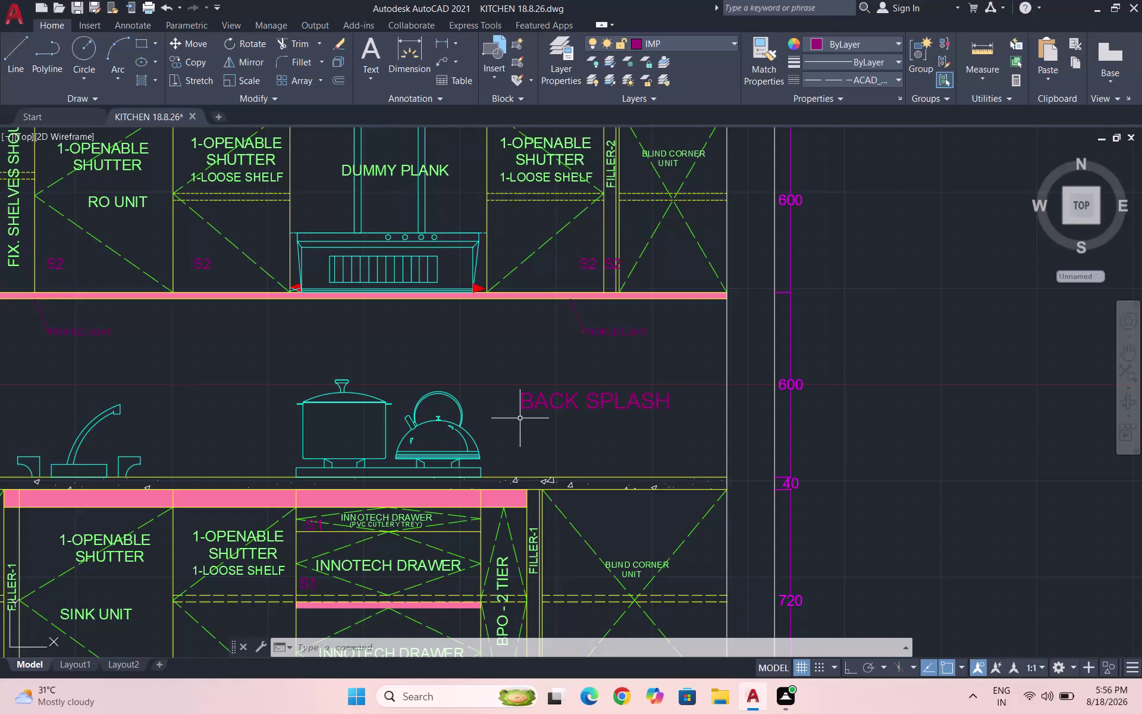
Place a multileader from the countertop edge below the back splash to its landing point.
scroll(up, 3)
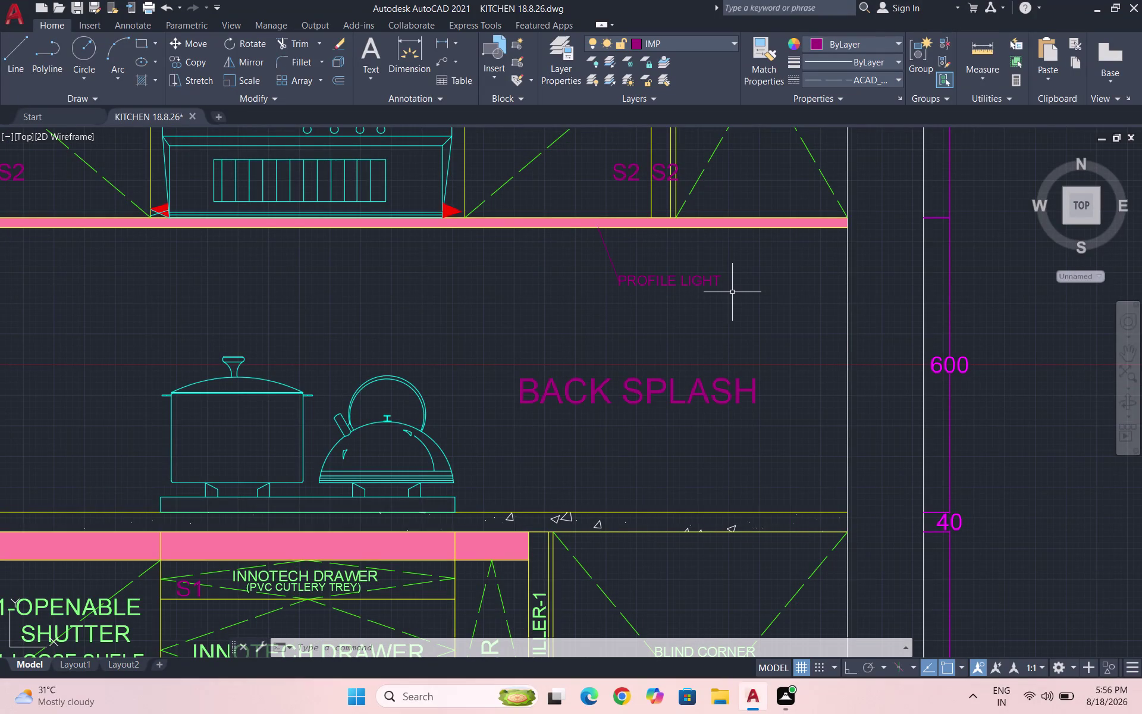
text(ML)
key(d)
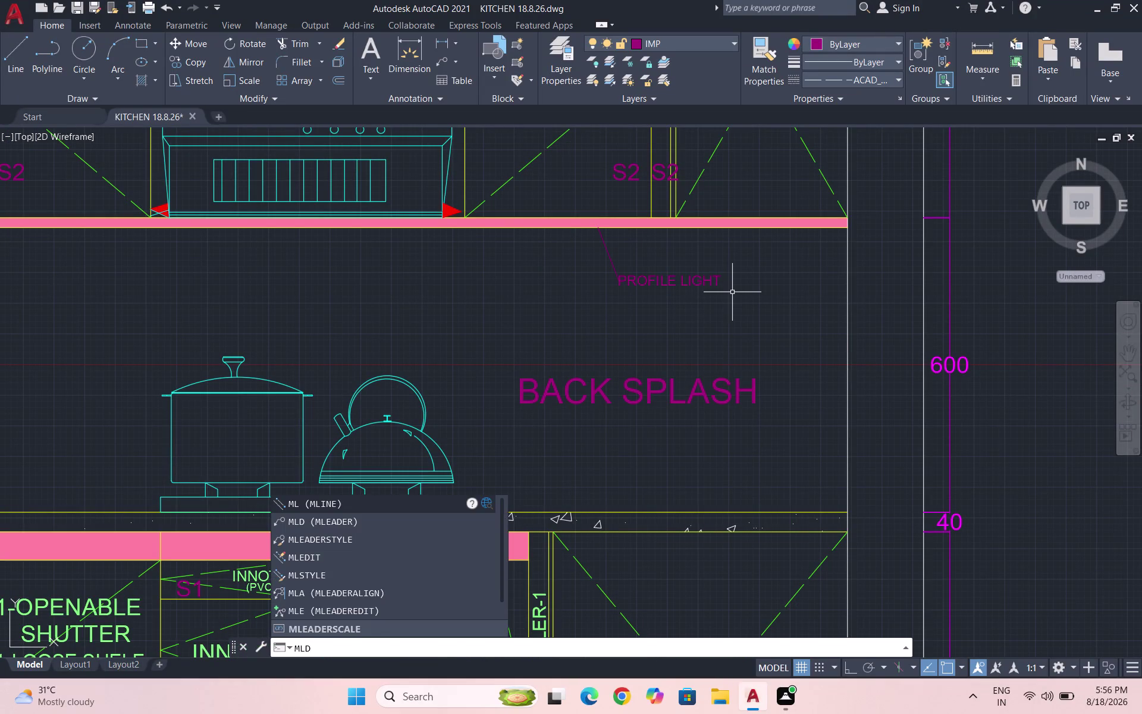
key(Return)
scroll(up, 3)
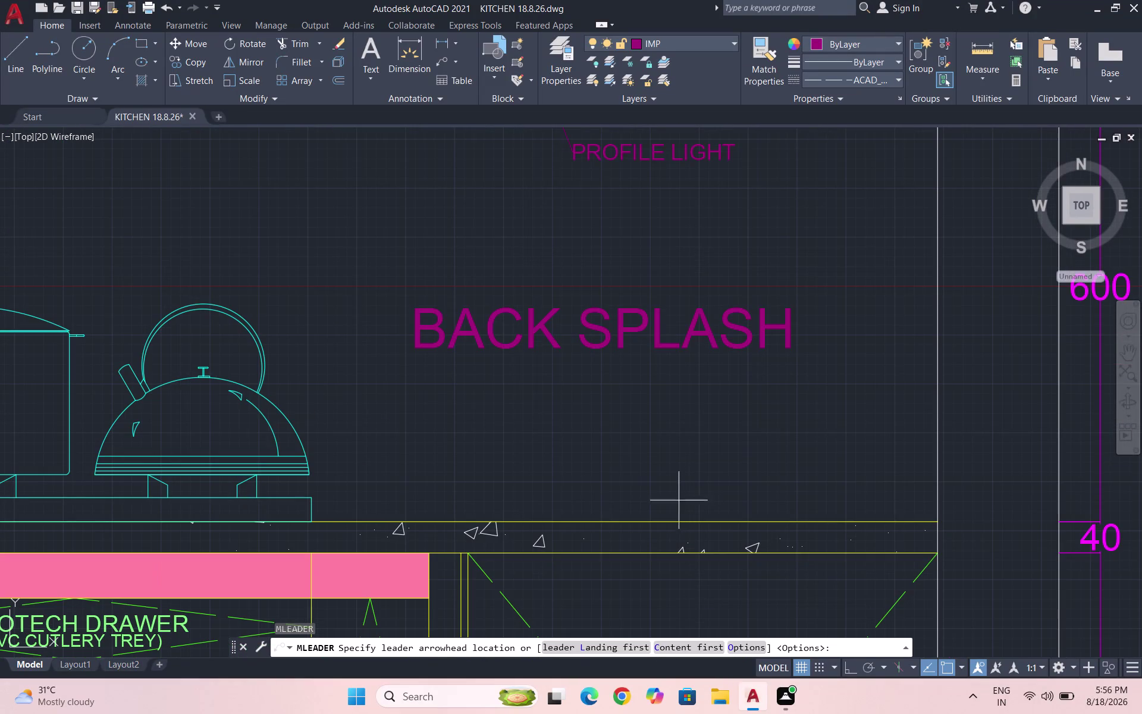
click(699, 522)
click(760, 426)
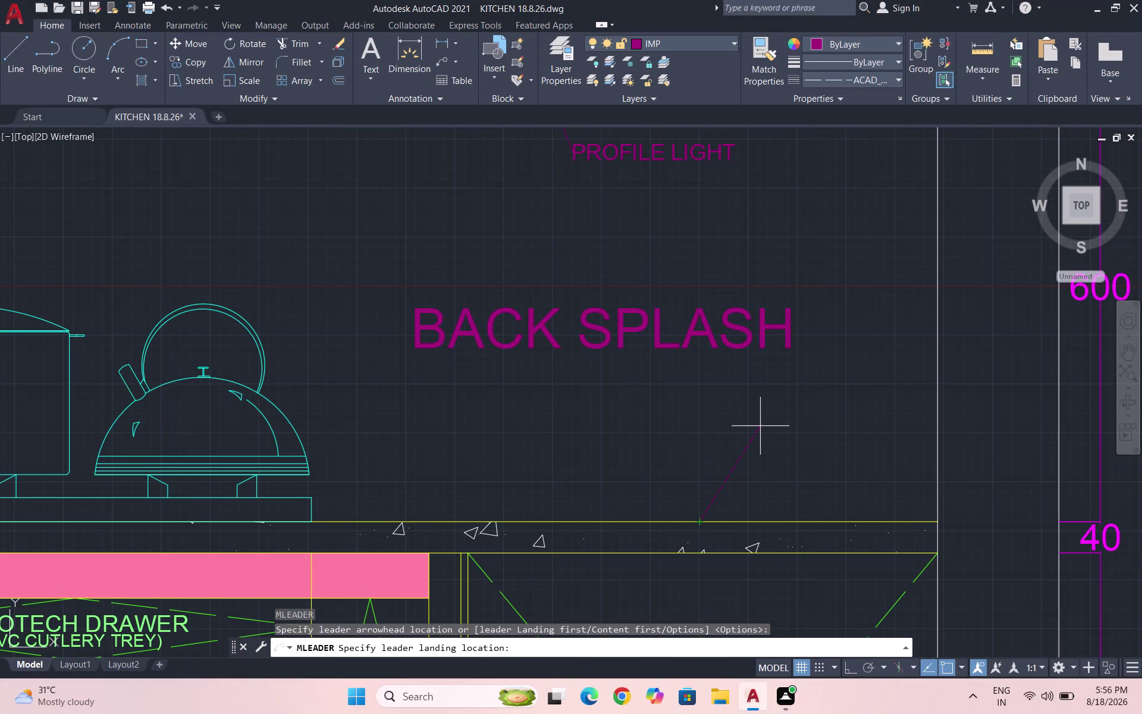
Label the leader CT, keep the text, and select the new leader.
text(CT)
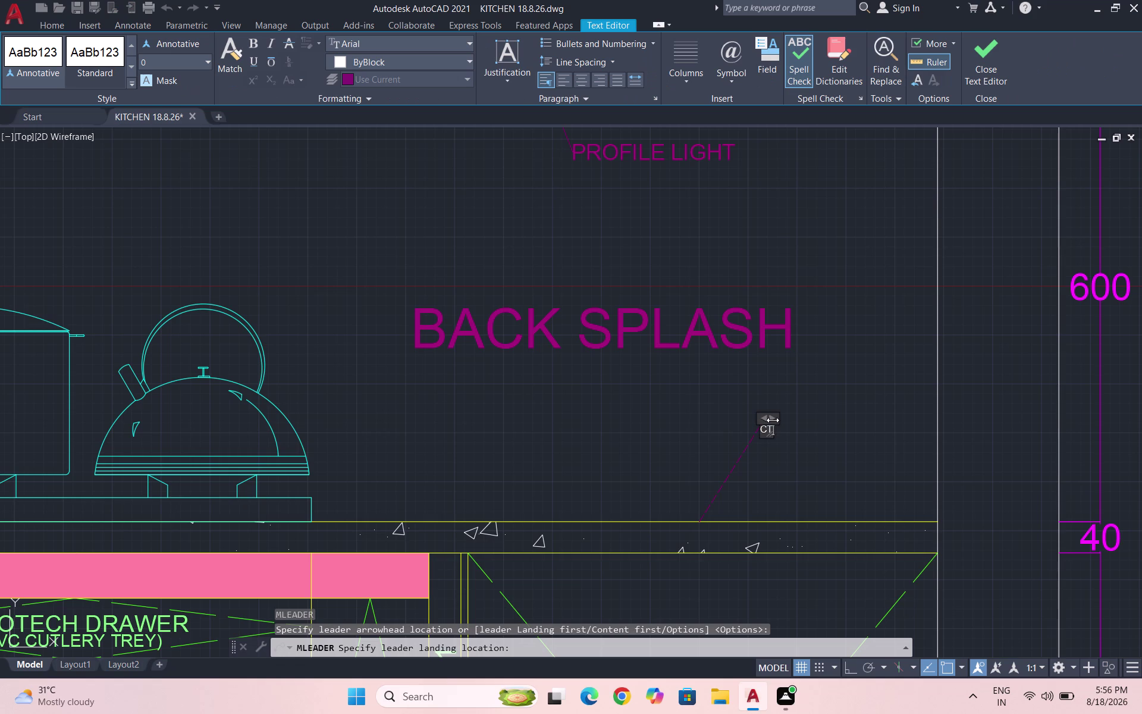
key(Return)
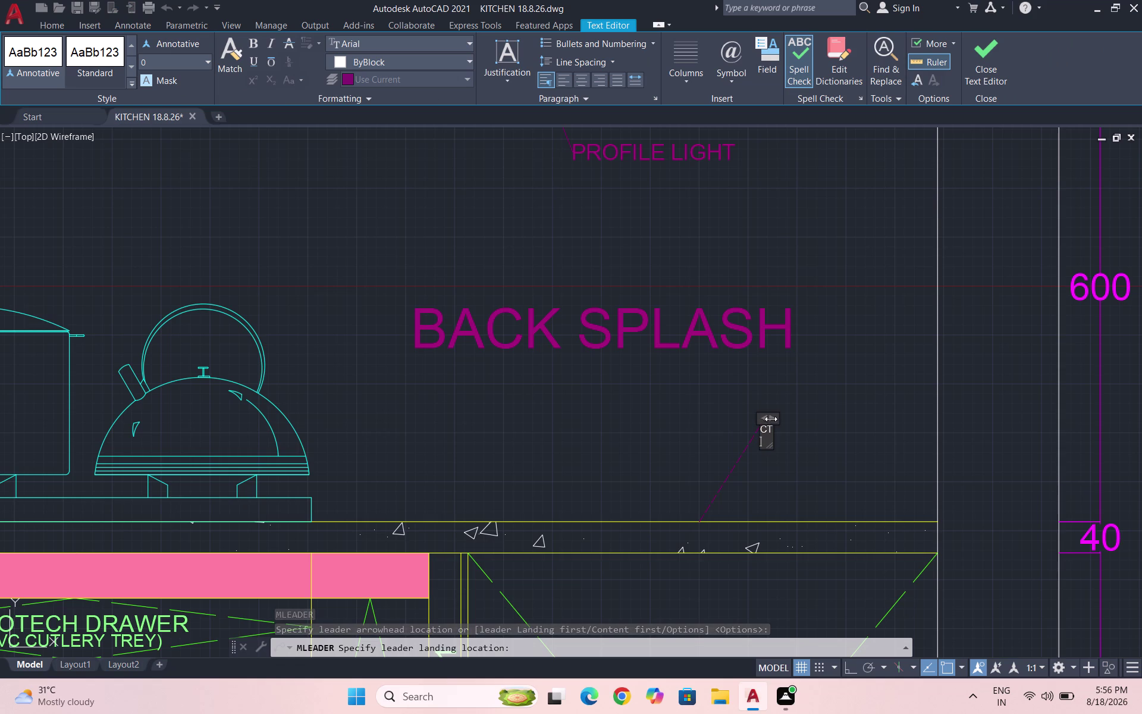
key(Escape)
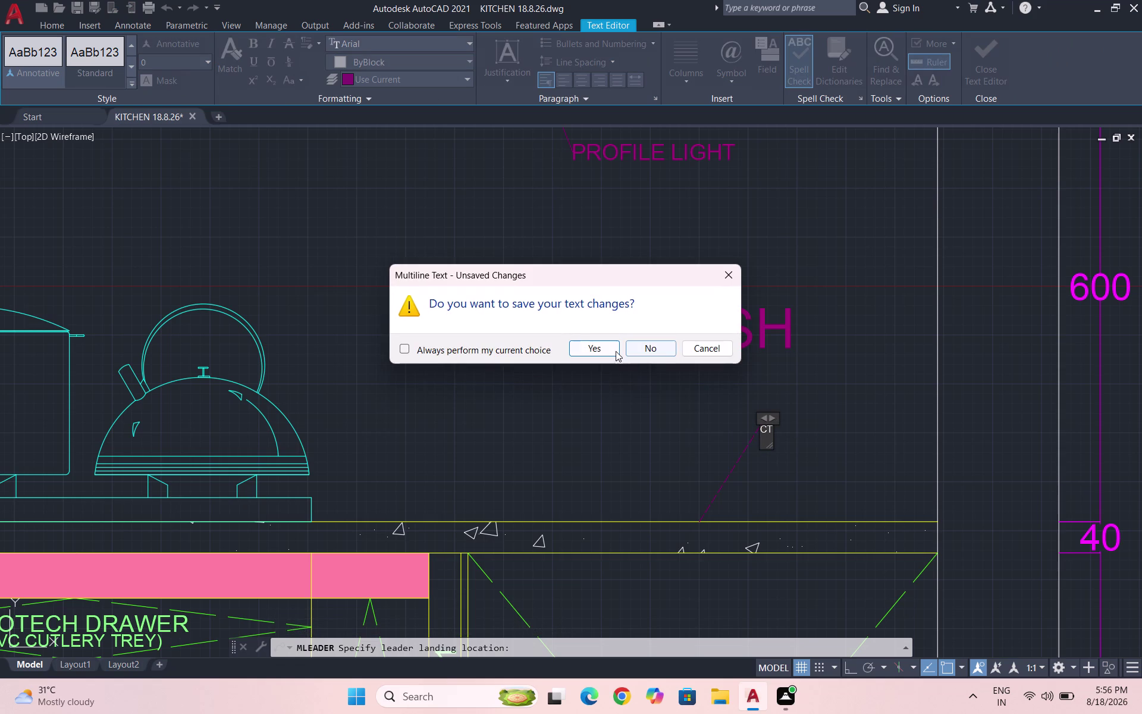
click(615, 351)
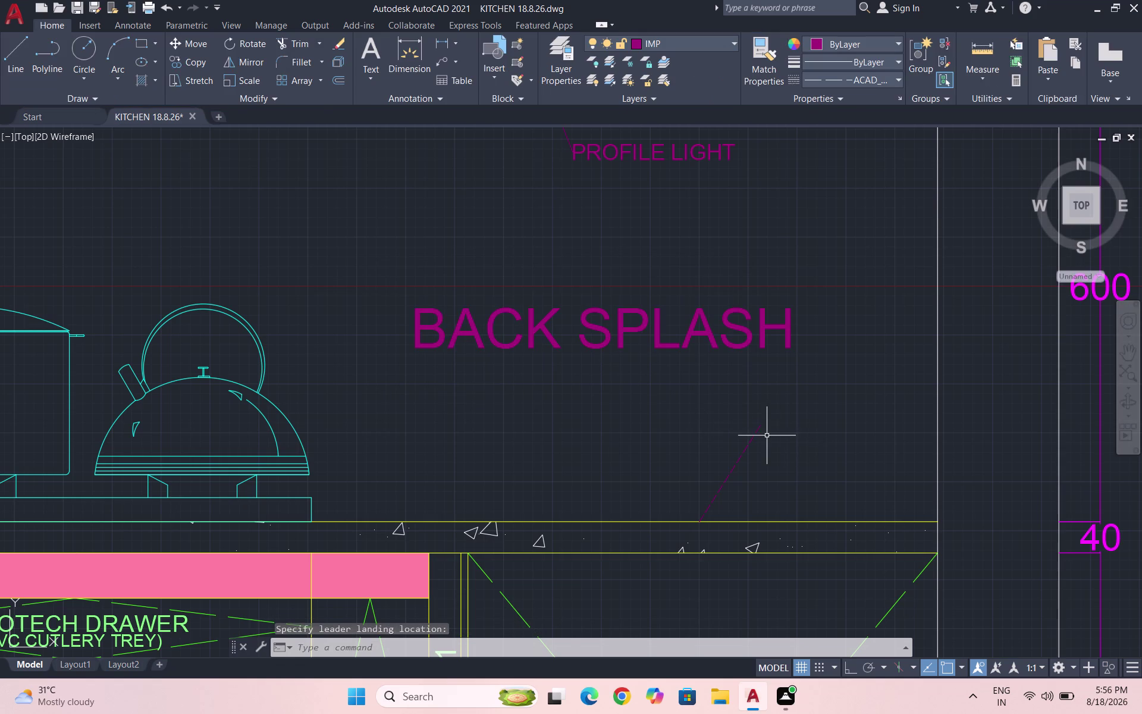
scroll(up, 3)
scroll(up, 3)
drag(767, 401, 755, 389)
click(691, 339)
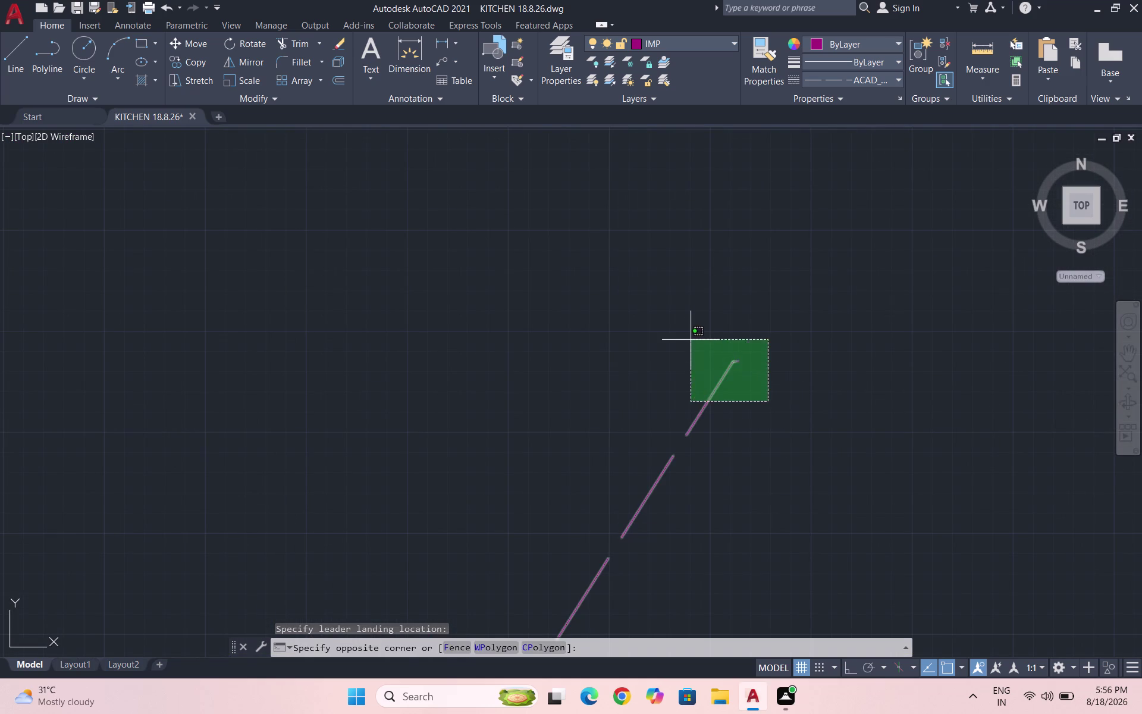
Set the CT leader's text height to 50 in Properties.
text(PR)
key(Return)
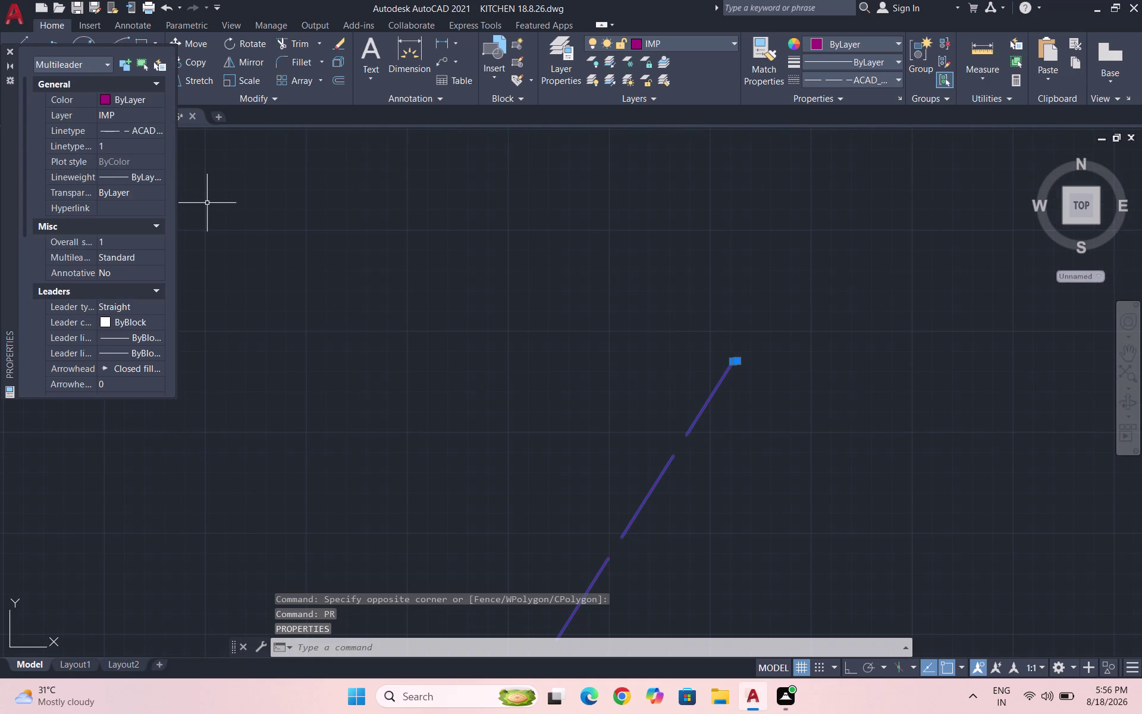
click(161, 128)
click(158, 131)
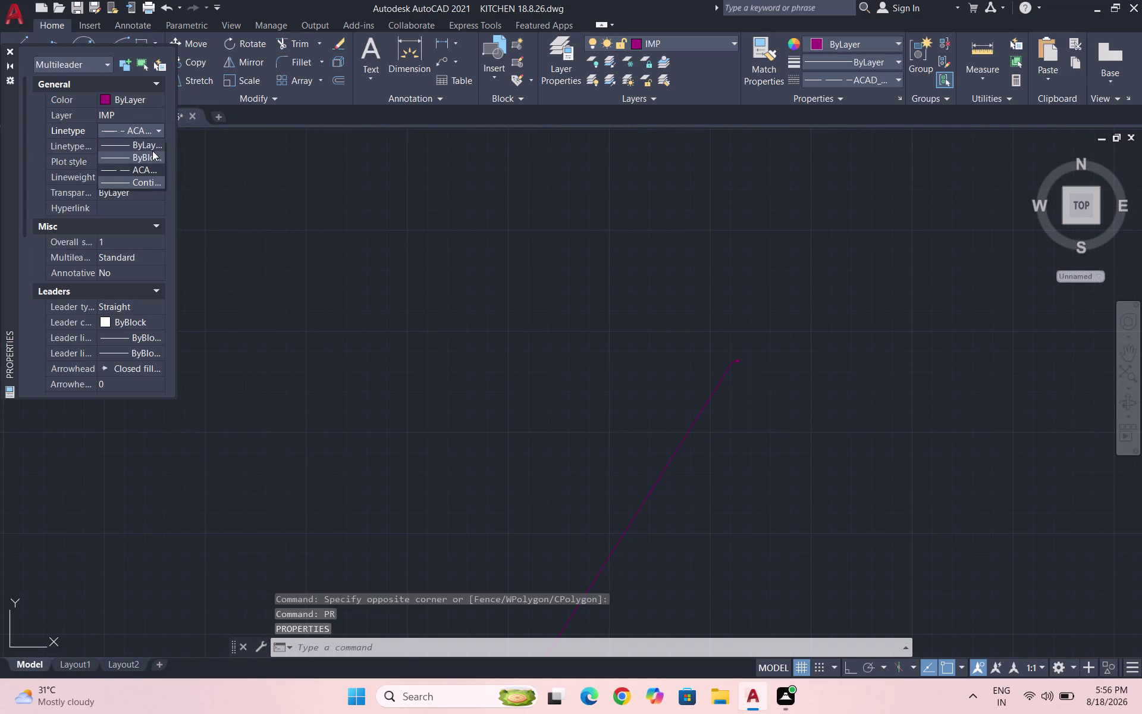
click(147, 145)
scroll(down, 3)
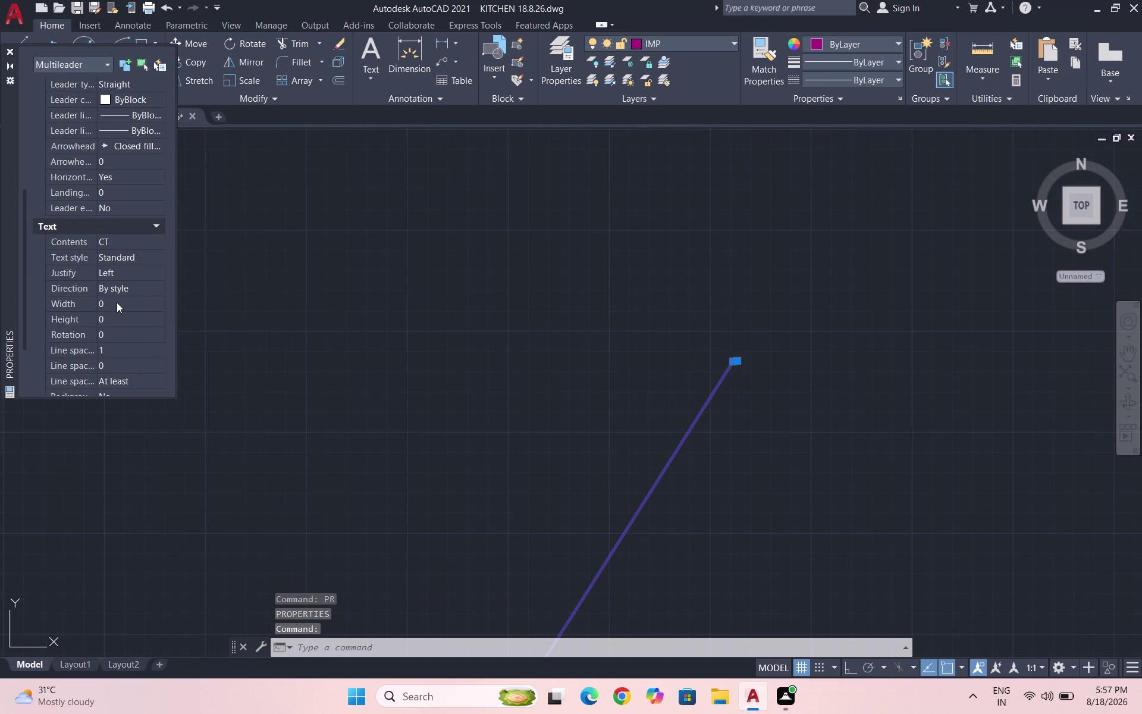
scroll(down, 3)
click(123, 250)
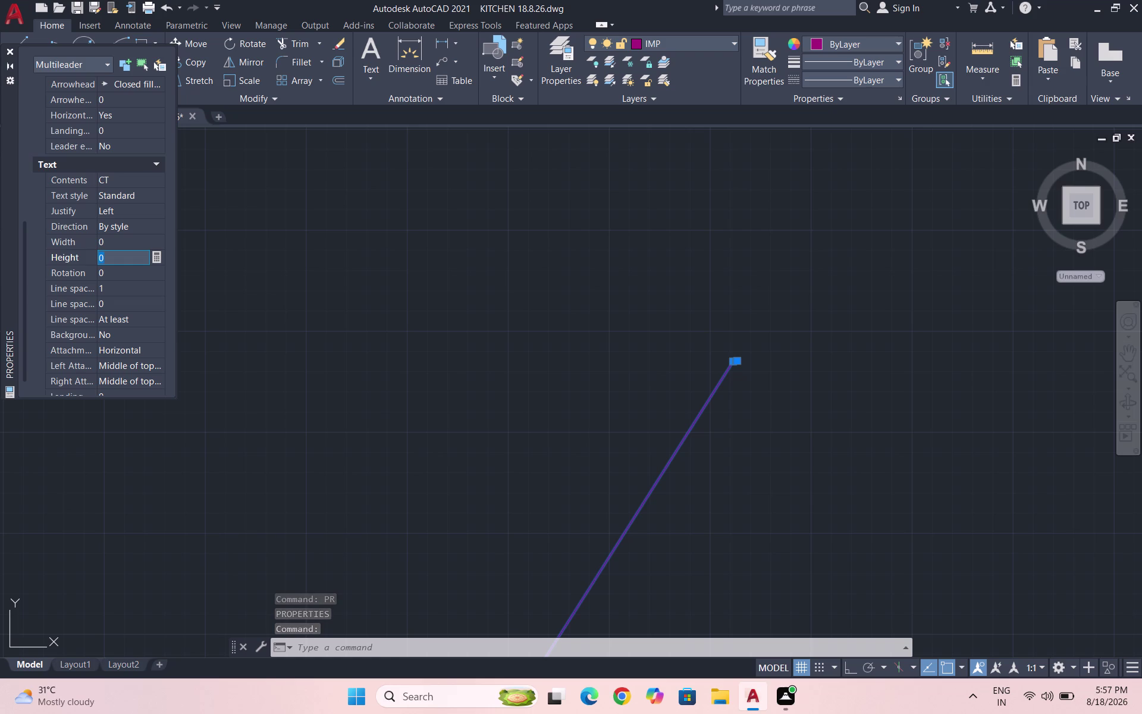
text(50)
key(Return)
scroll(down, 3)
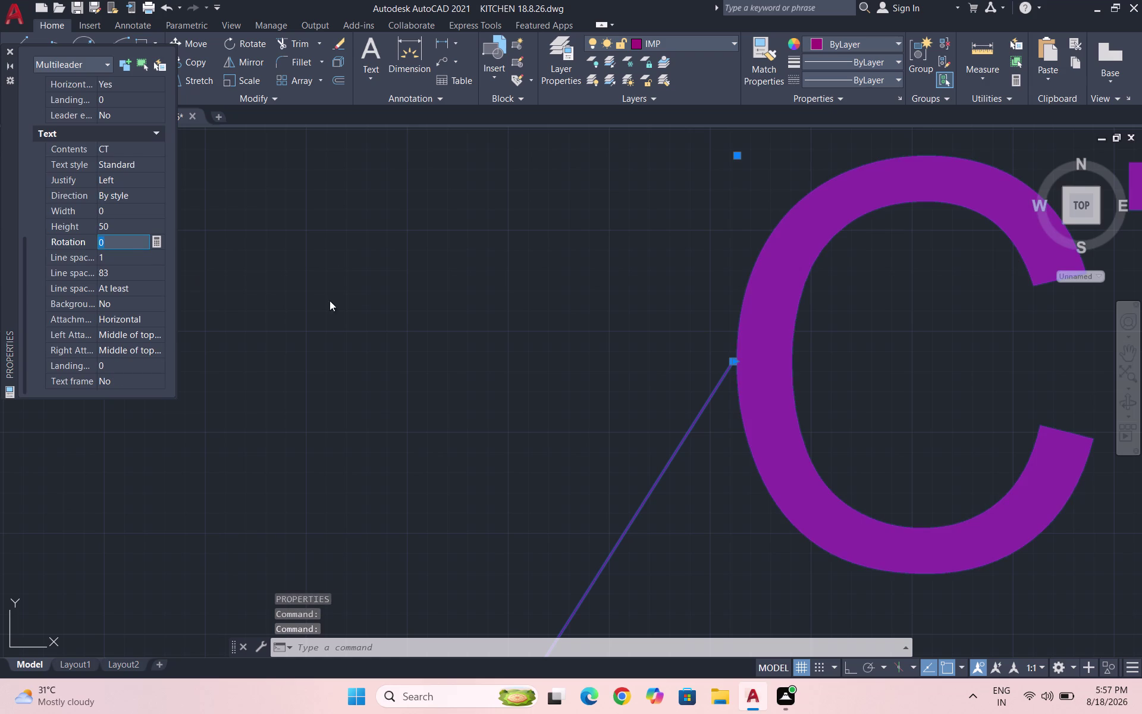
scroll(down, 3)
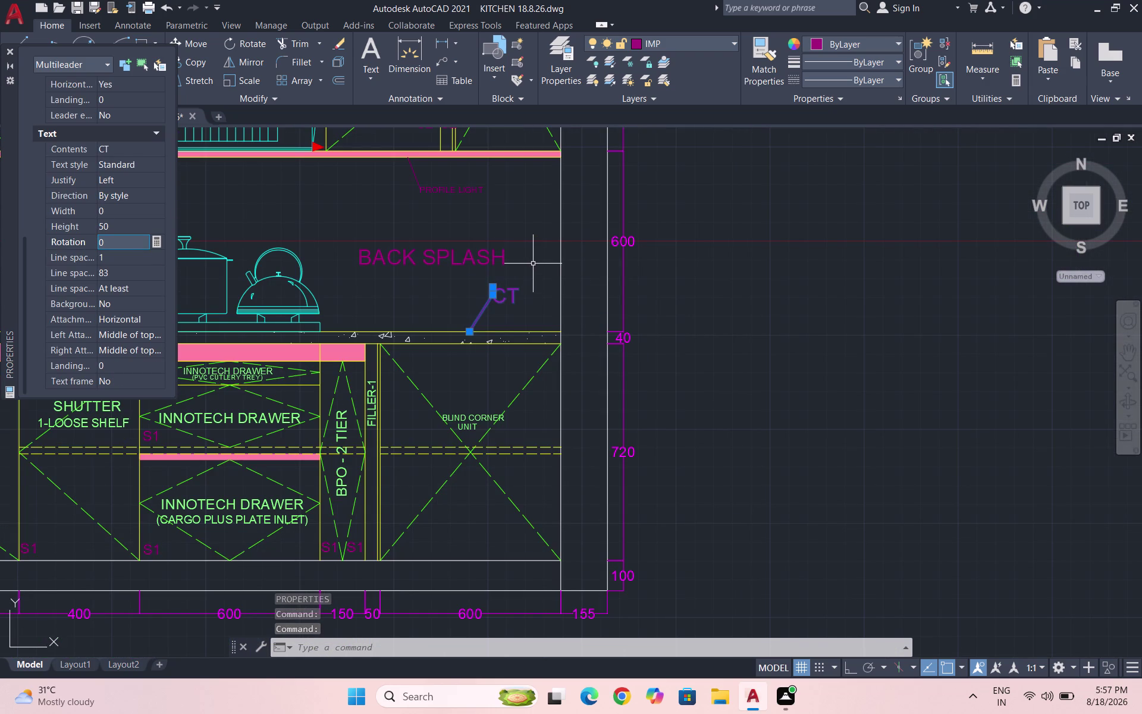
key(Escape)
Set the left PROFILE LIGHT leader's text height to 30 in Properties.
scroll(down, 3)
scroll(up, 3)
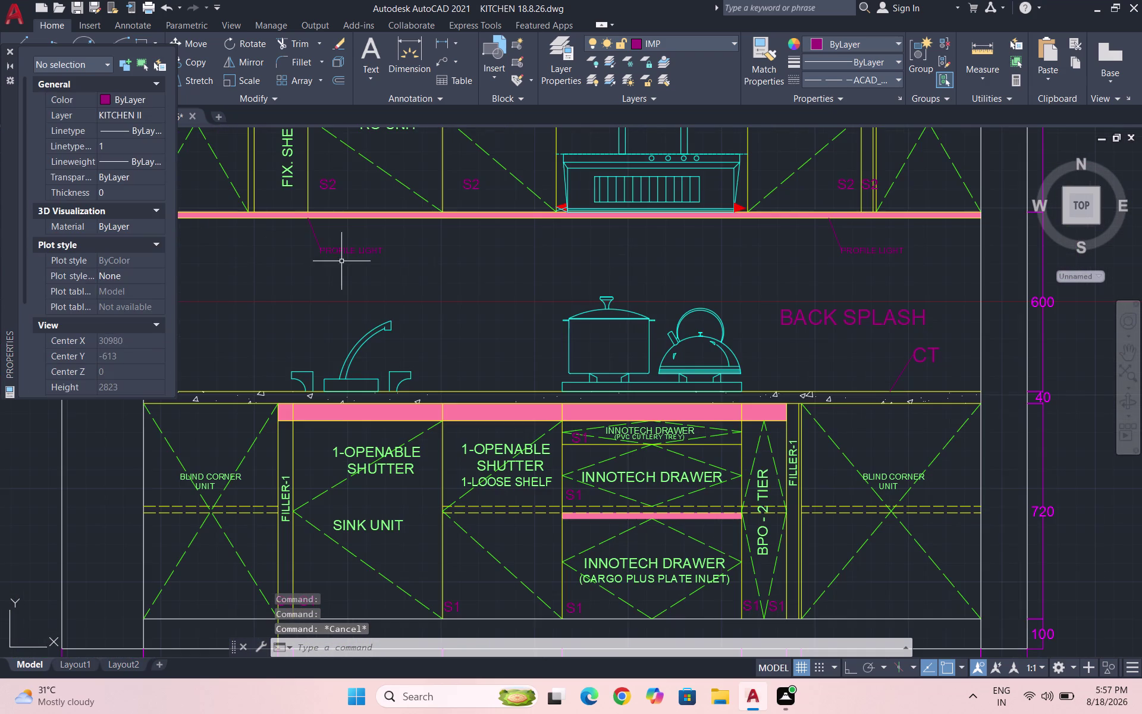
drag(397, 267, 391, 264)
click(297, 248)
text(PR)
key(Return)
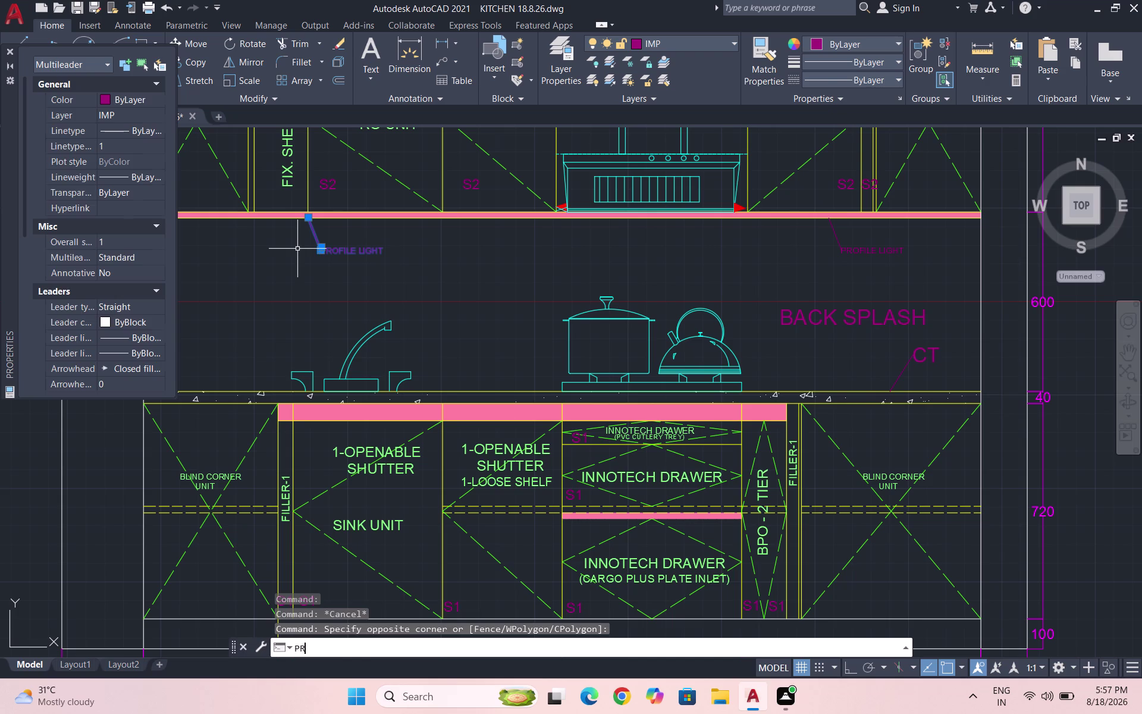
scroll(down, 3)
scroll(down, 3)
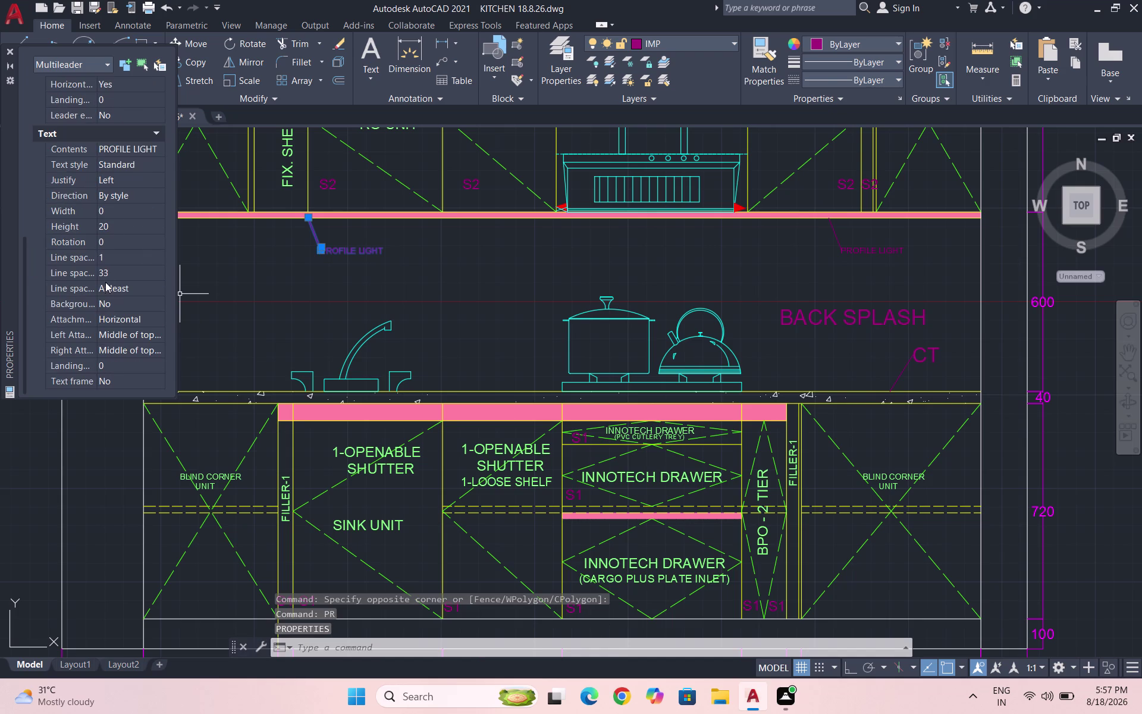
click(110, 229)
text(30)
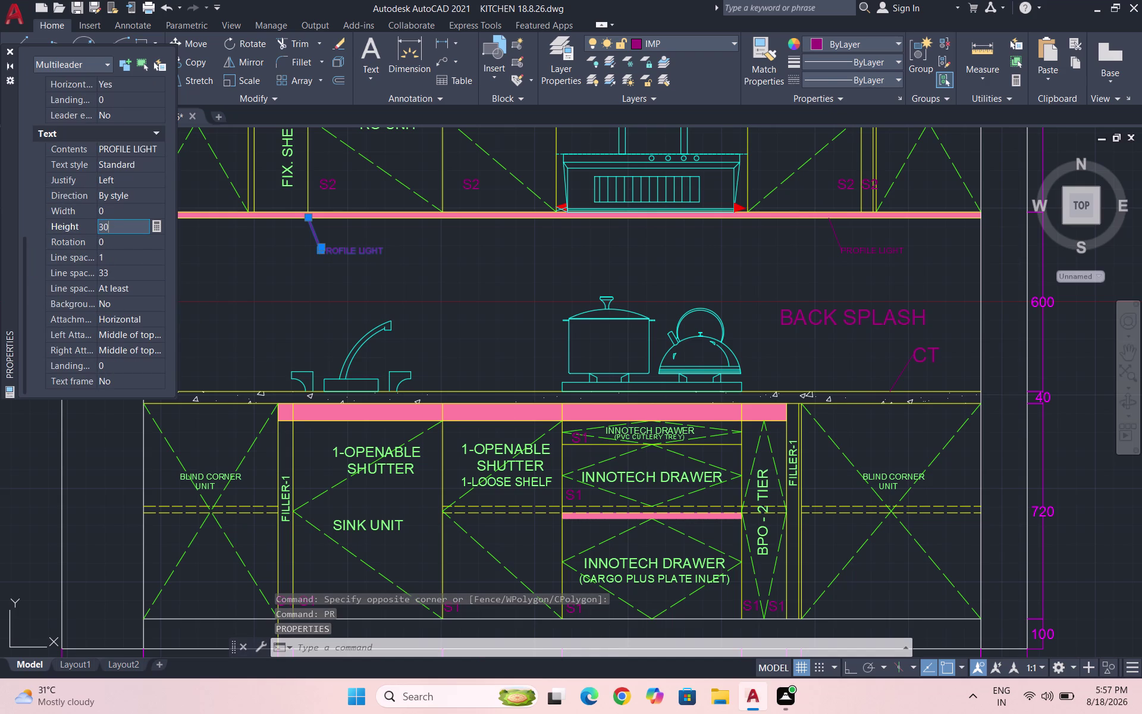
key(Return)
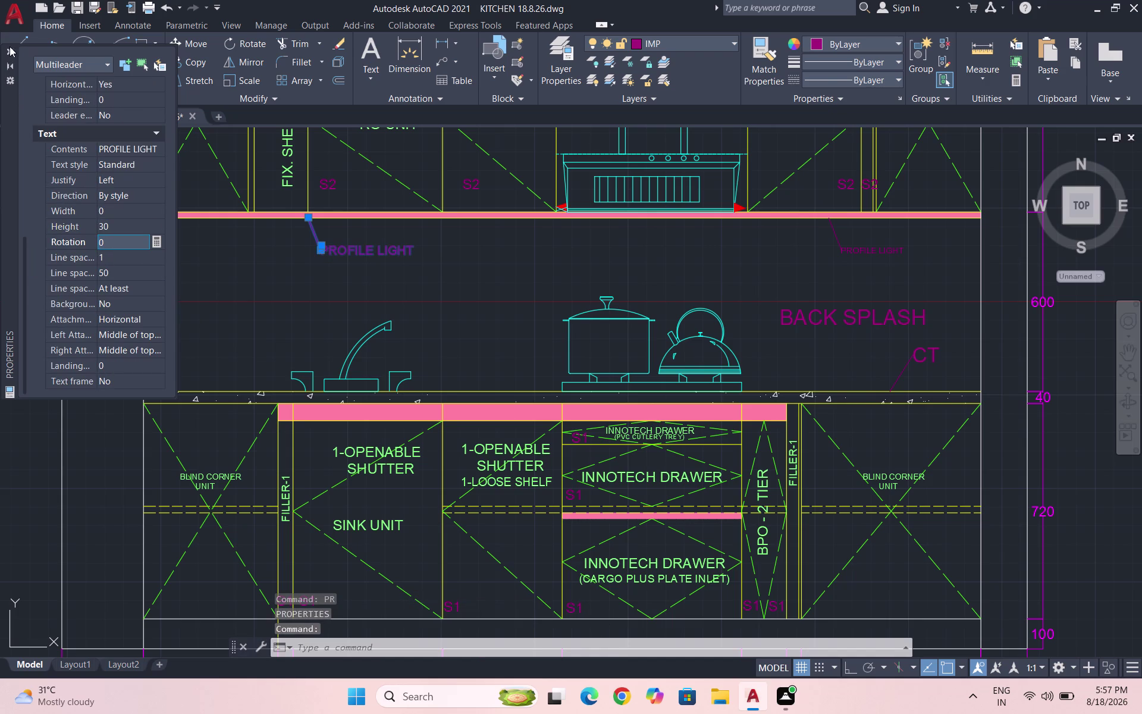
click(8, 53)
key(Escape)
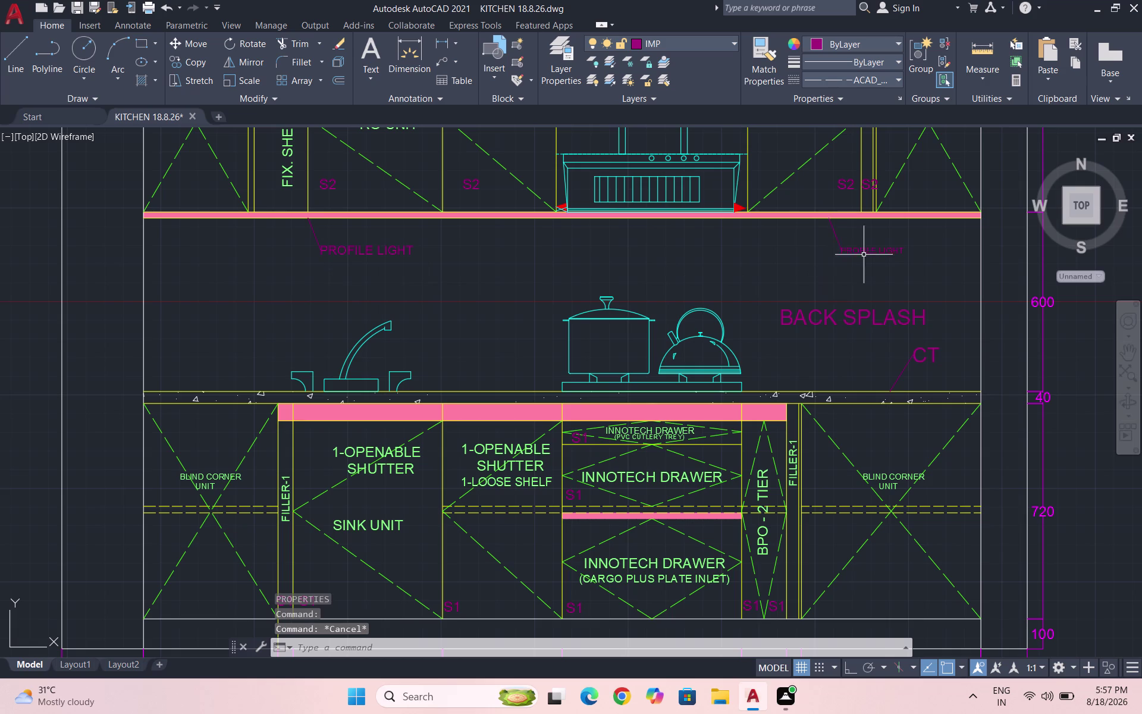
Select the right PROFILE LIGHT leader, leaving its label text unchanged.
double_click(869, 254)
click(897, 255)
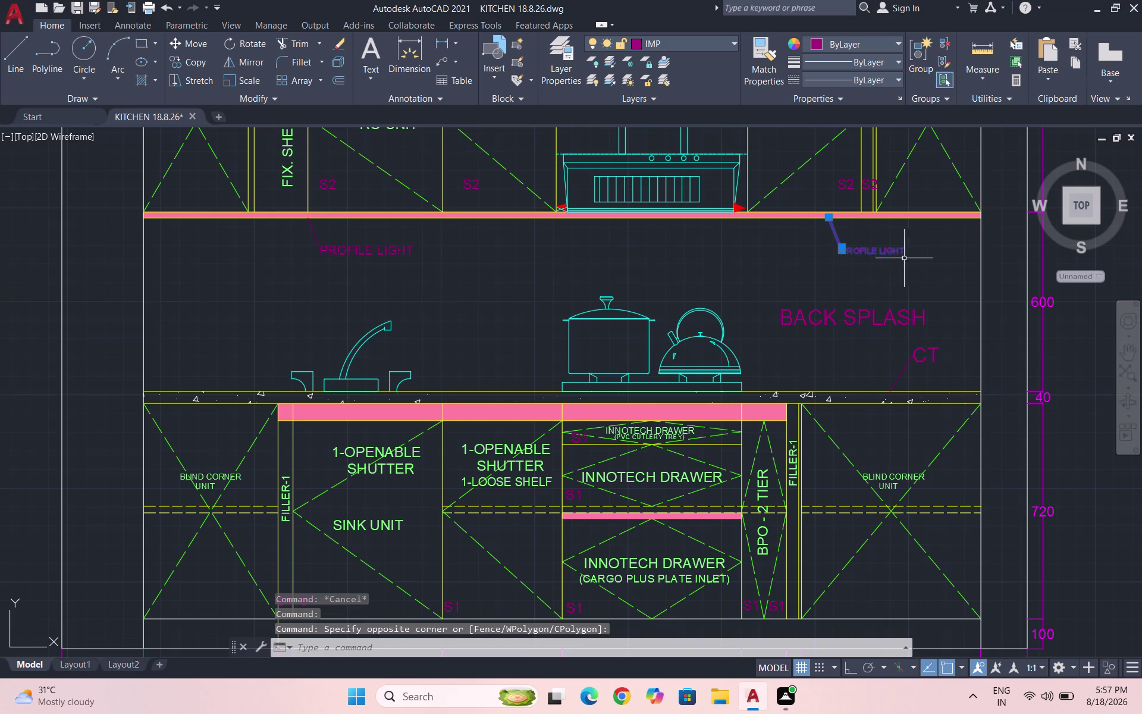
double_click(883, 248)
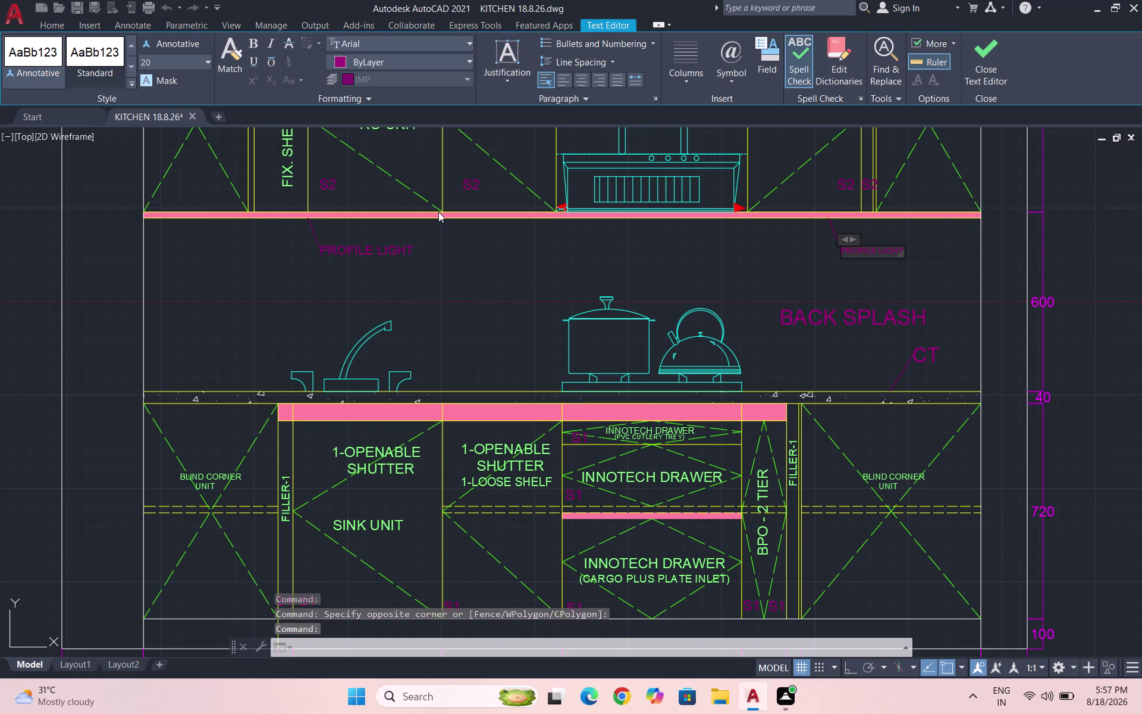
key(Escape)
click(882, 251)
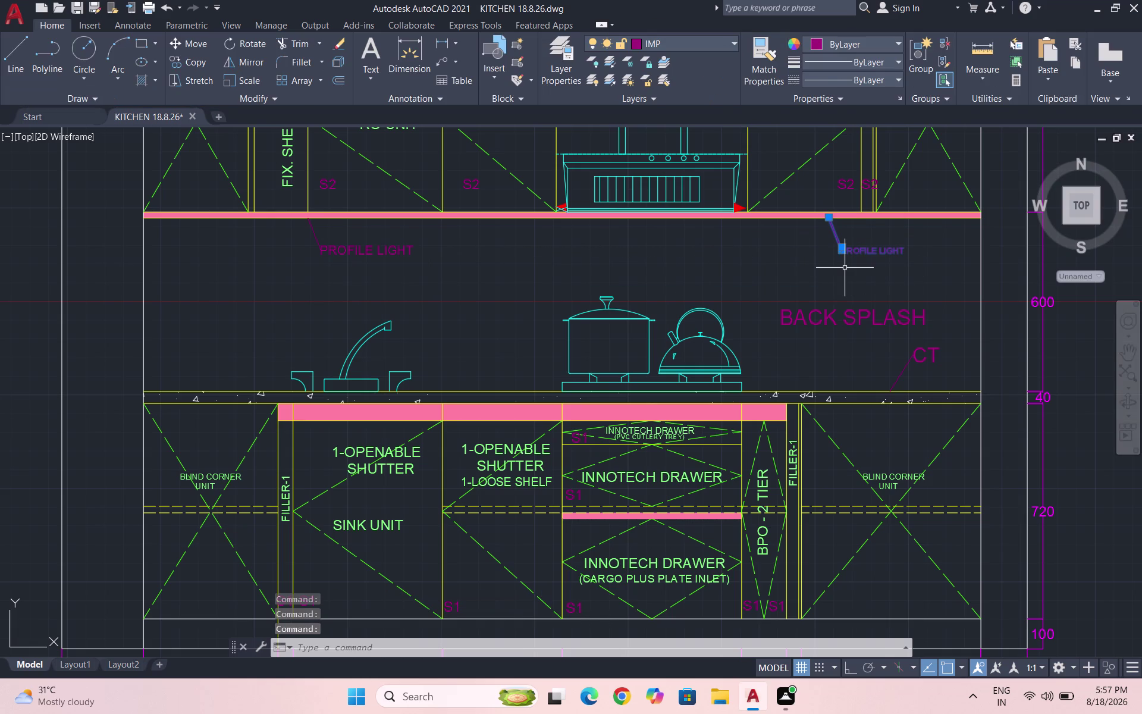
Set that leader's text height to 30 in Properties and clear the selection.
text(PR)
key(Return)
scroll(down, 3)
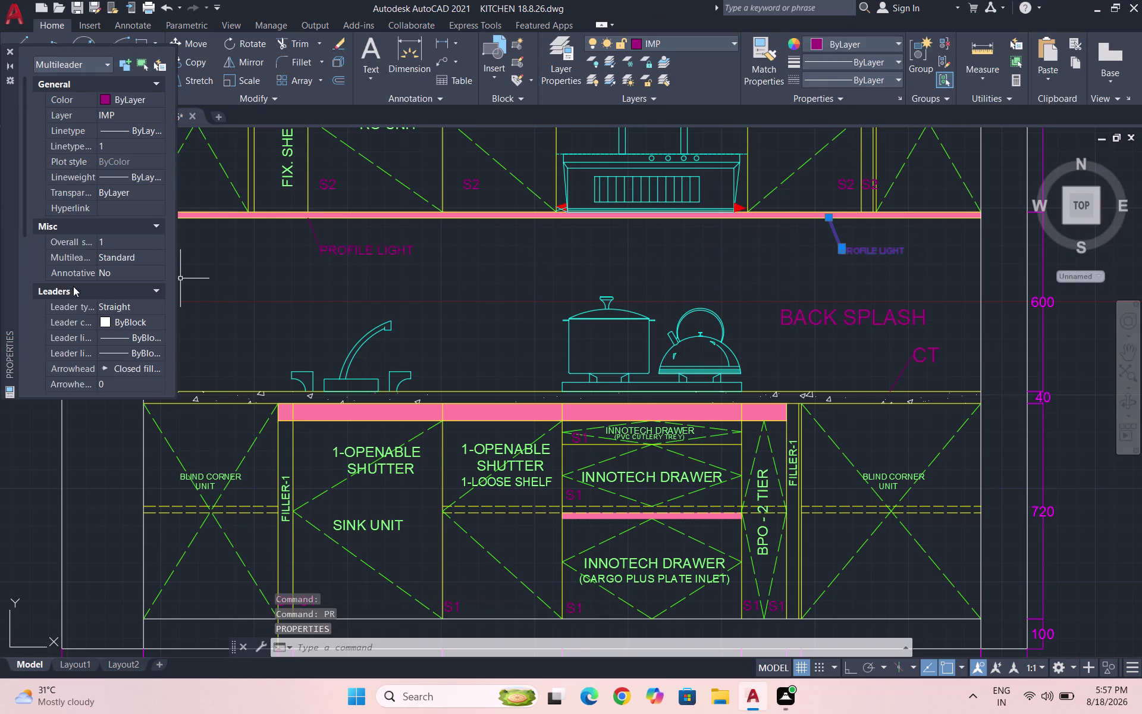
scroll(down, 3)
scroll(down, 3)
click(107, 259)
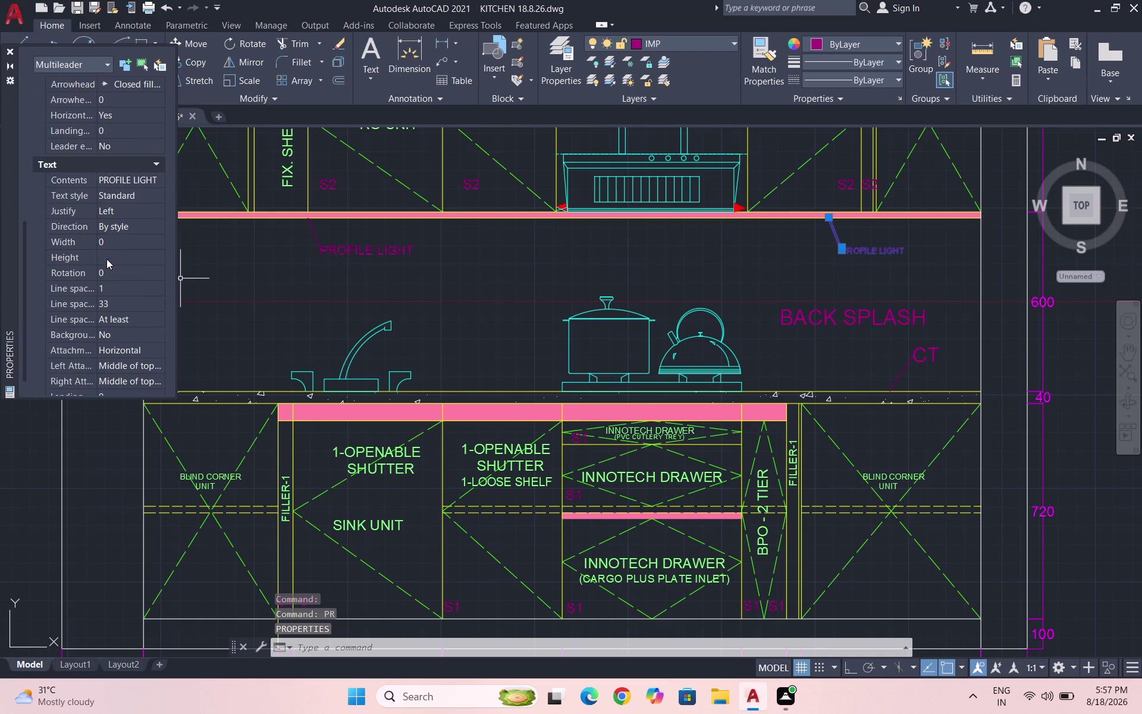
scroll(up, 3)
text(30)
key(Return)
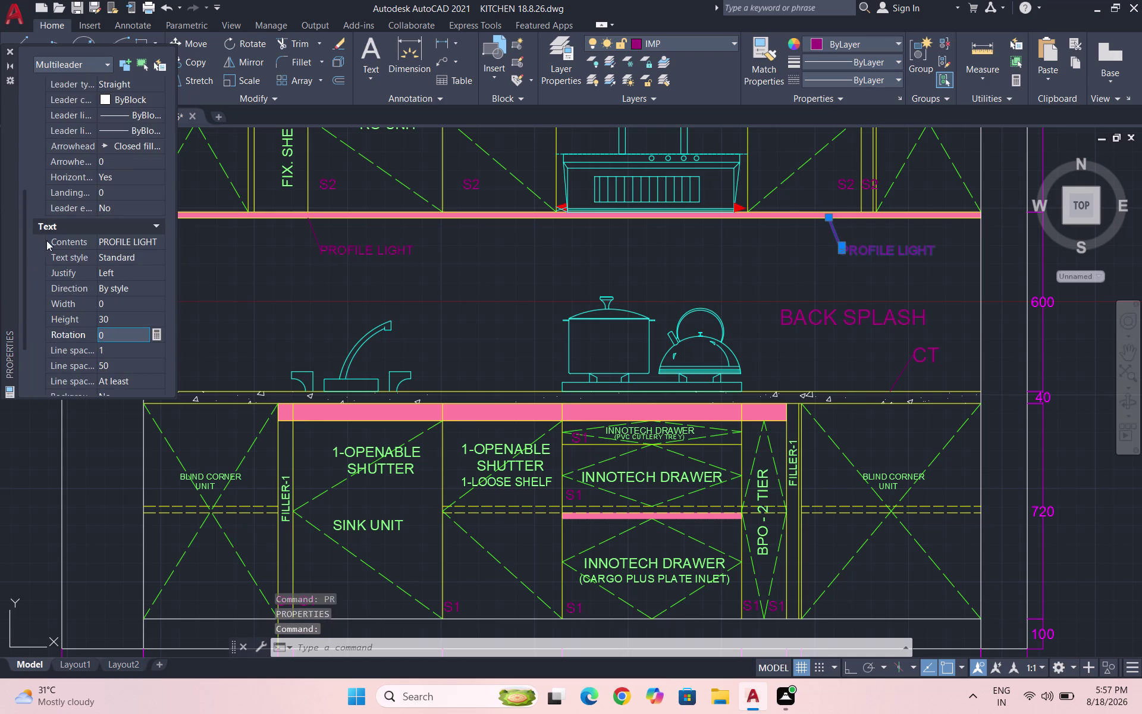
click(4, 48)
key(Escape)
scroll(down, 3)
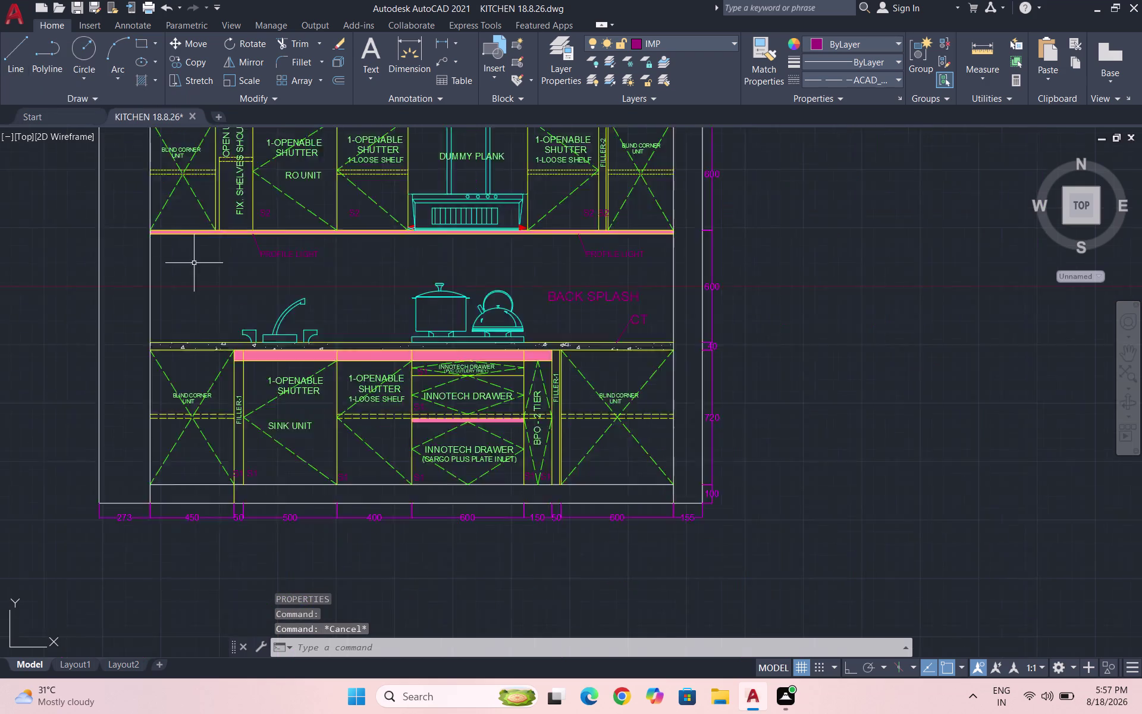
Save the KITCHEN drawing, cancelling any active command.
scroll(down, 3)
key(ctrl+s)
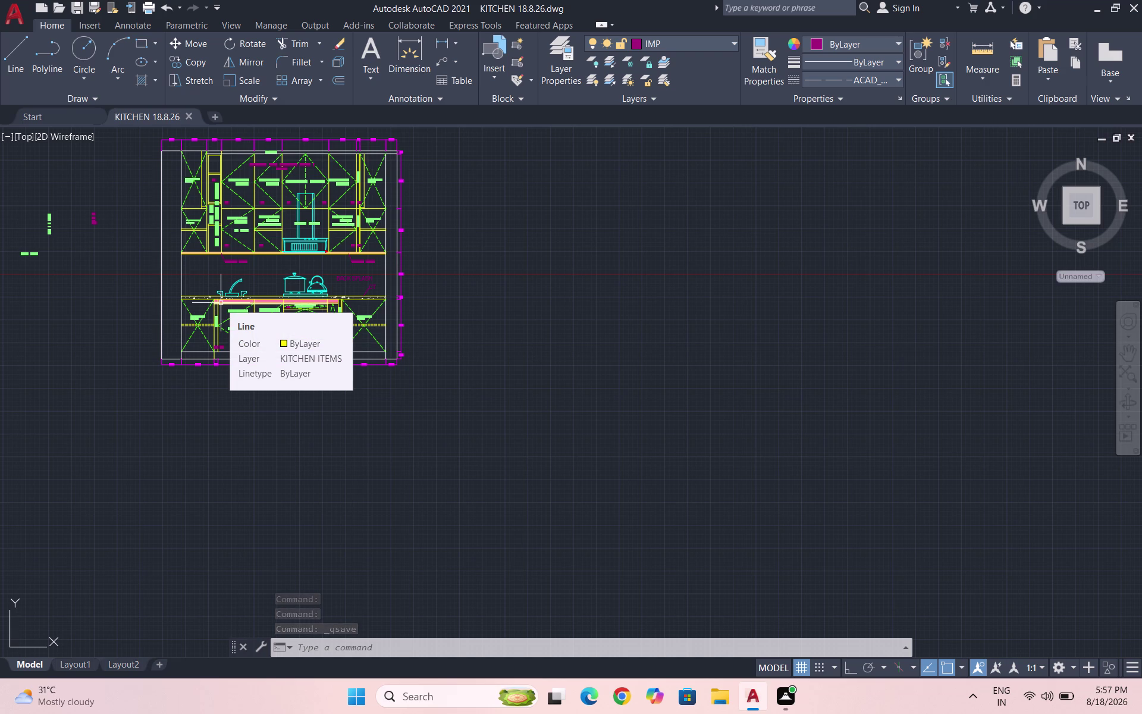
scroll(up, 3)
key(Escape)
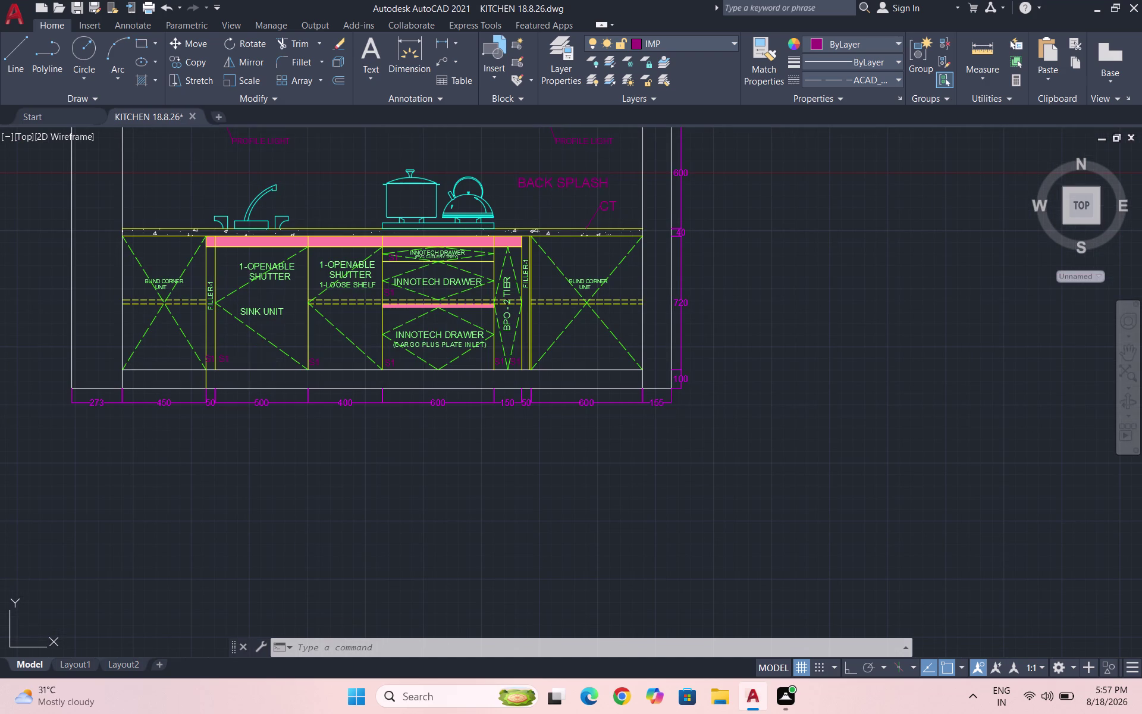
key(Escape)
key(ctrl+s)
key(Escape)
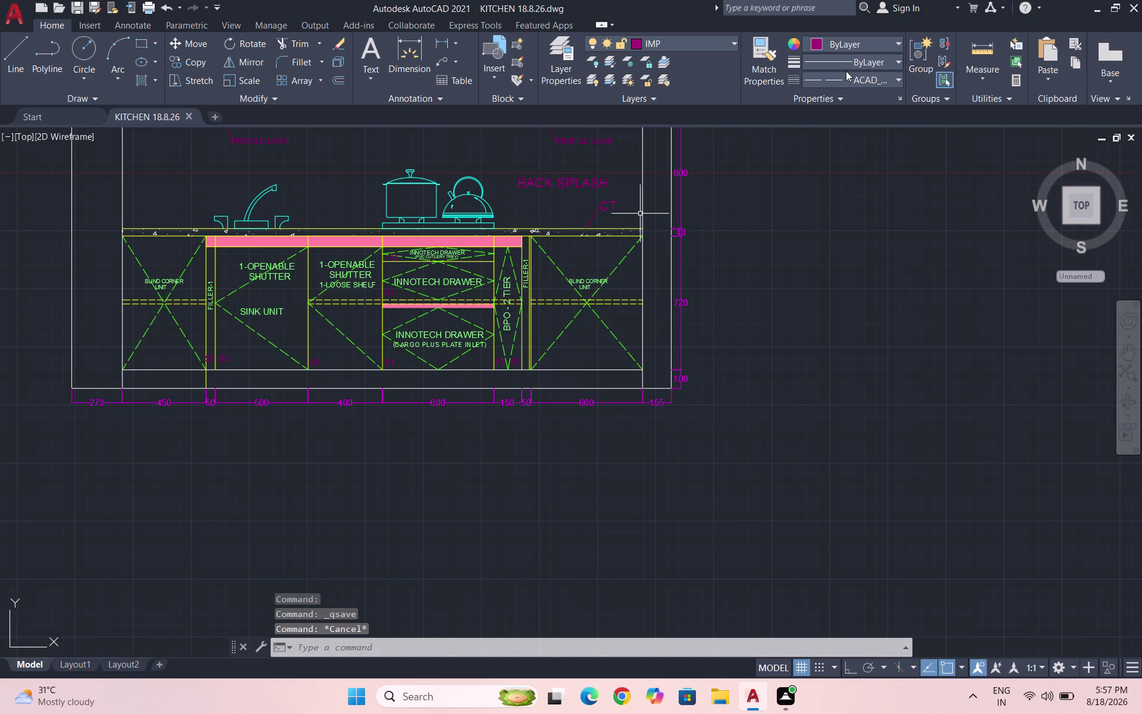
Make DIMENSIONS the current layer from the Layer dropdown.
click(681, 43)
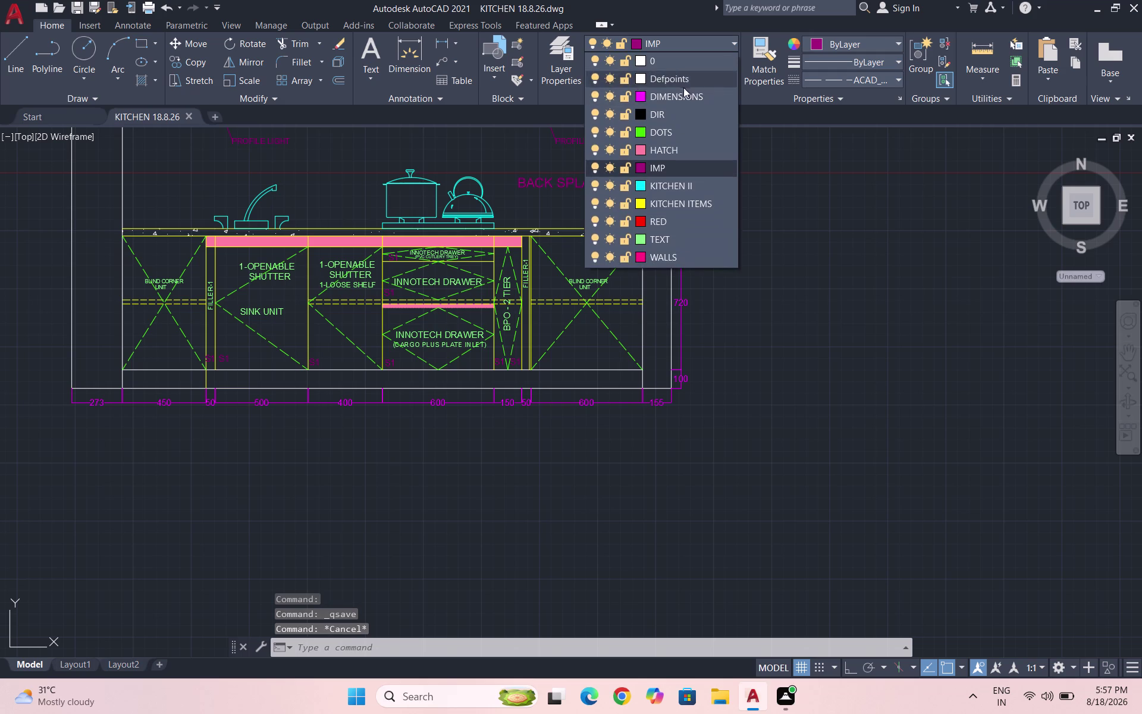
click(683, 98)
click(841, 80)
click(836, 97)
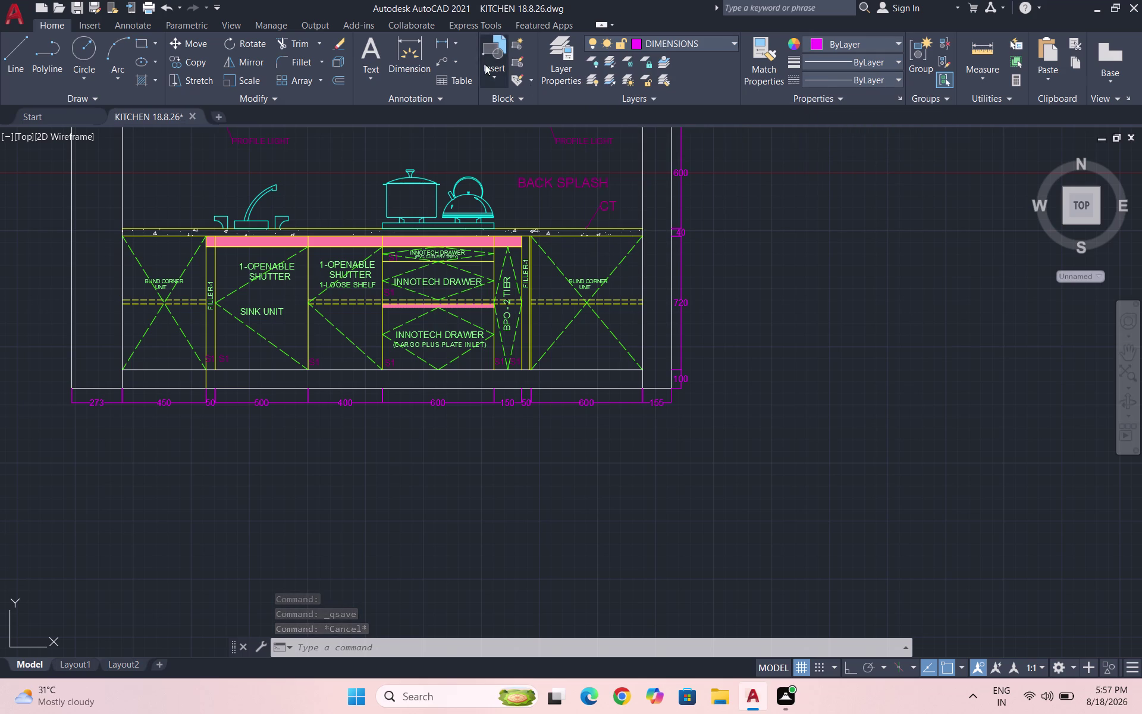
Dimension the elevation's overall width, 2800, below the drawing.
click(444, 42)
scroll(up, 3)
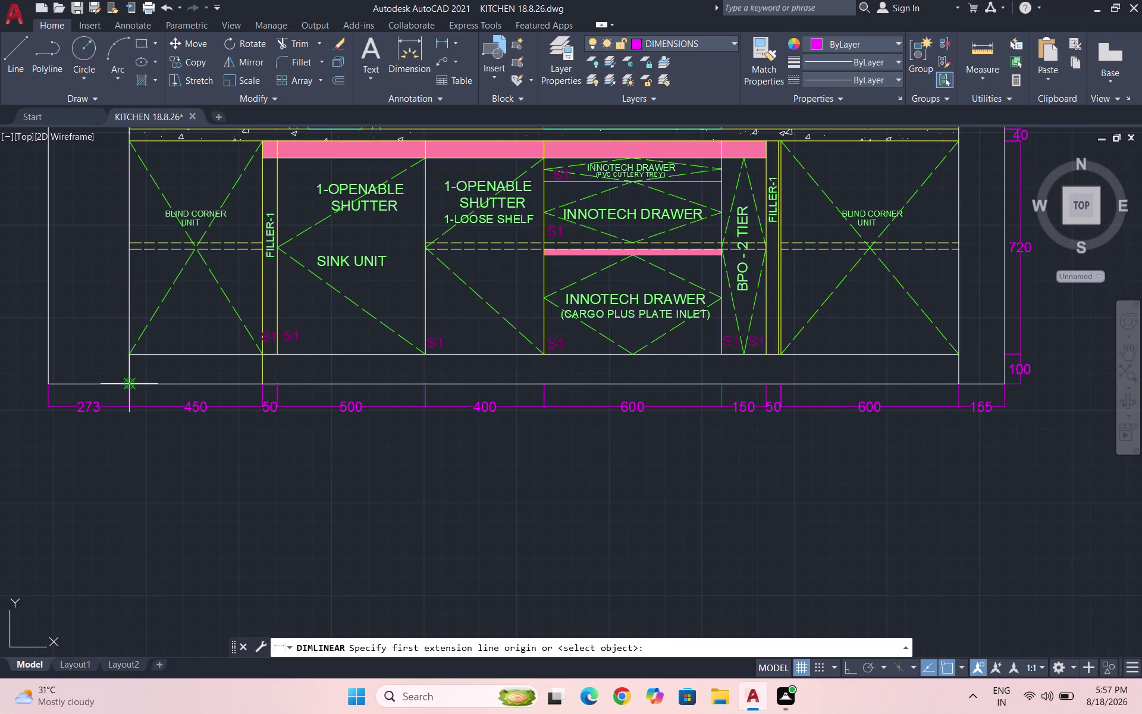
click(126, 382)
click(956, 385)
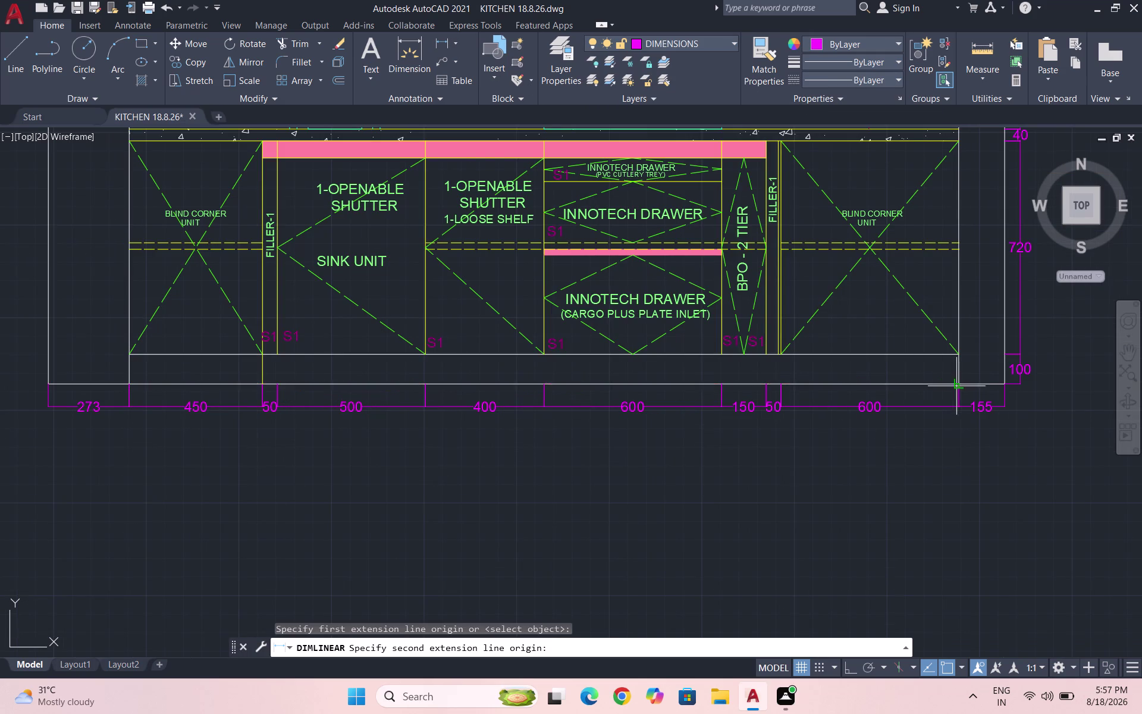
click(892, 463)
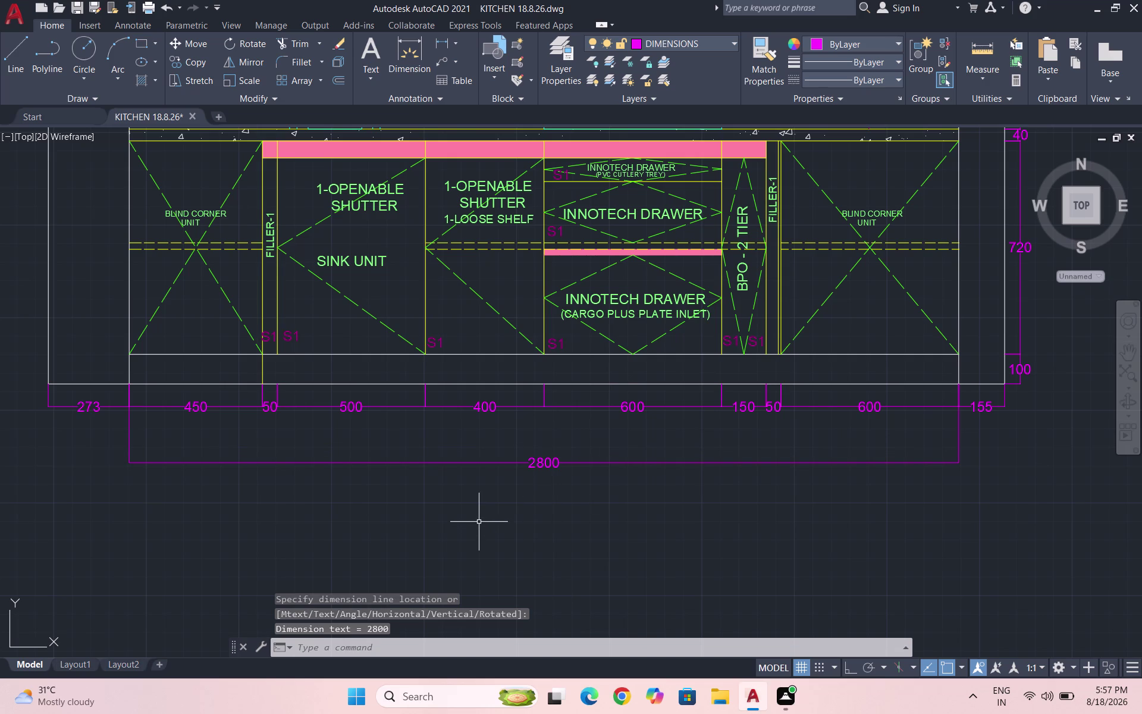
Add the 2710 overall height dimension on the right side.
key(space)
scroll(down, 3)
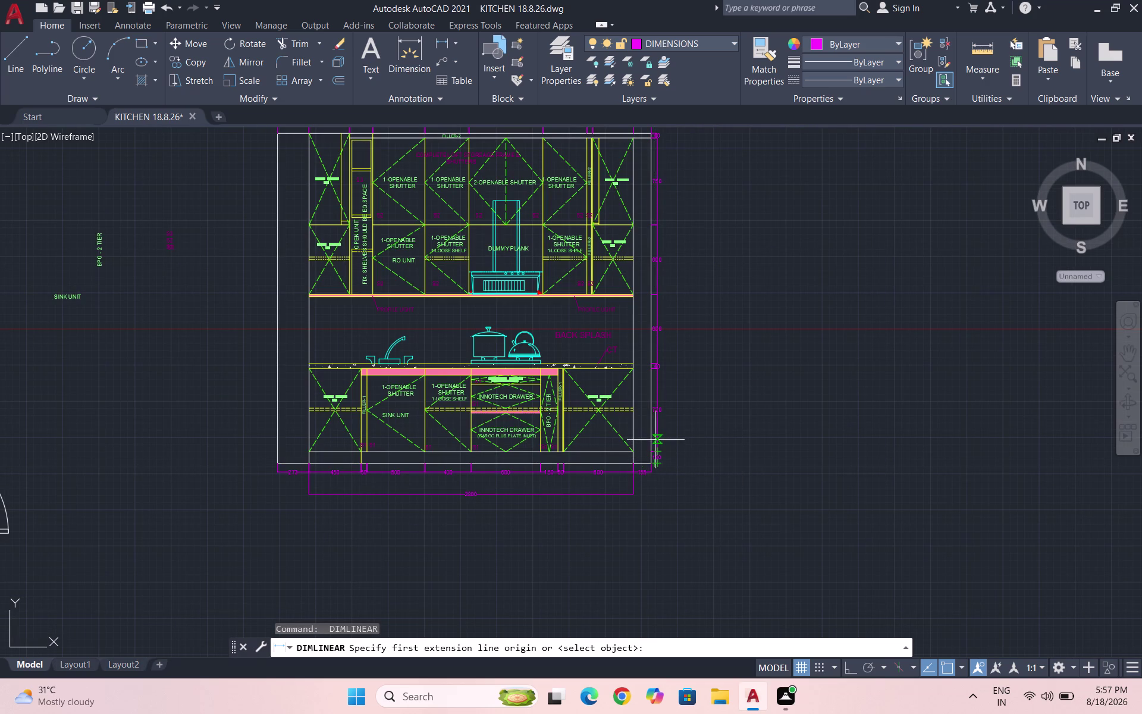
scroll(up, 3)
click(646, 459)
scroll(down, 3)
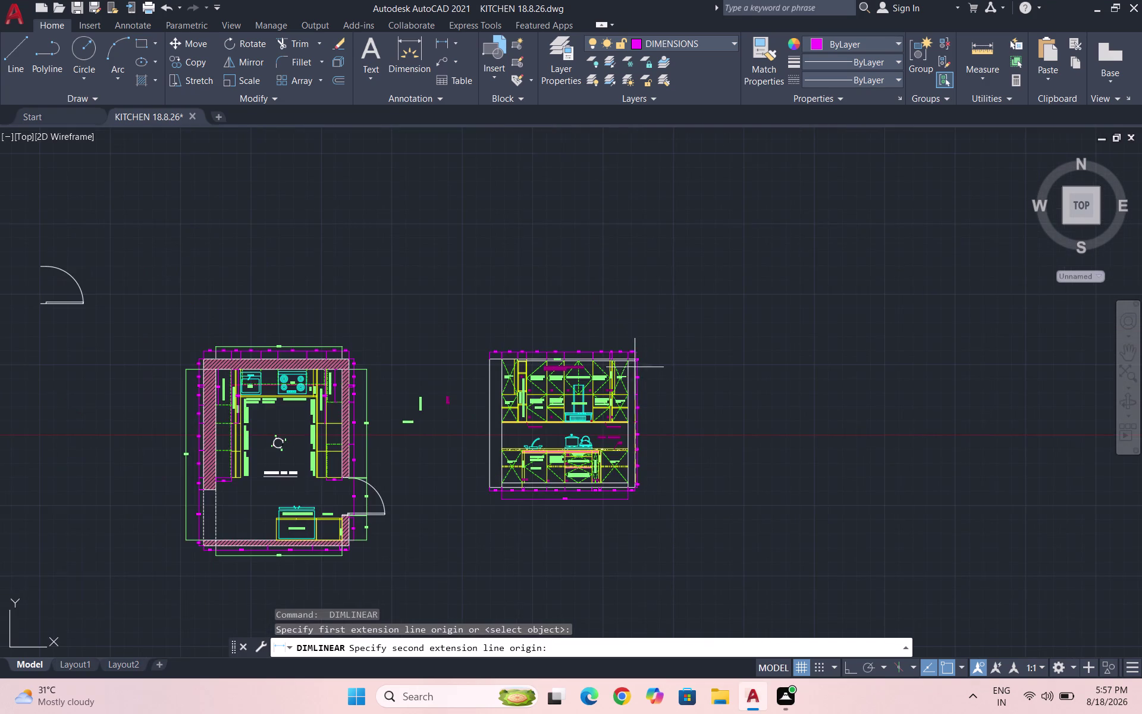
scroll(up, 3)
click(645, 357)
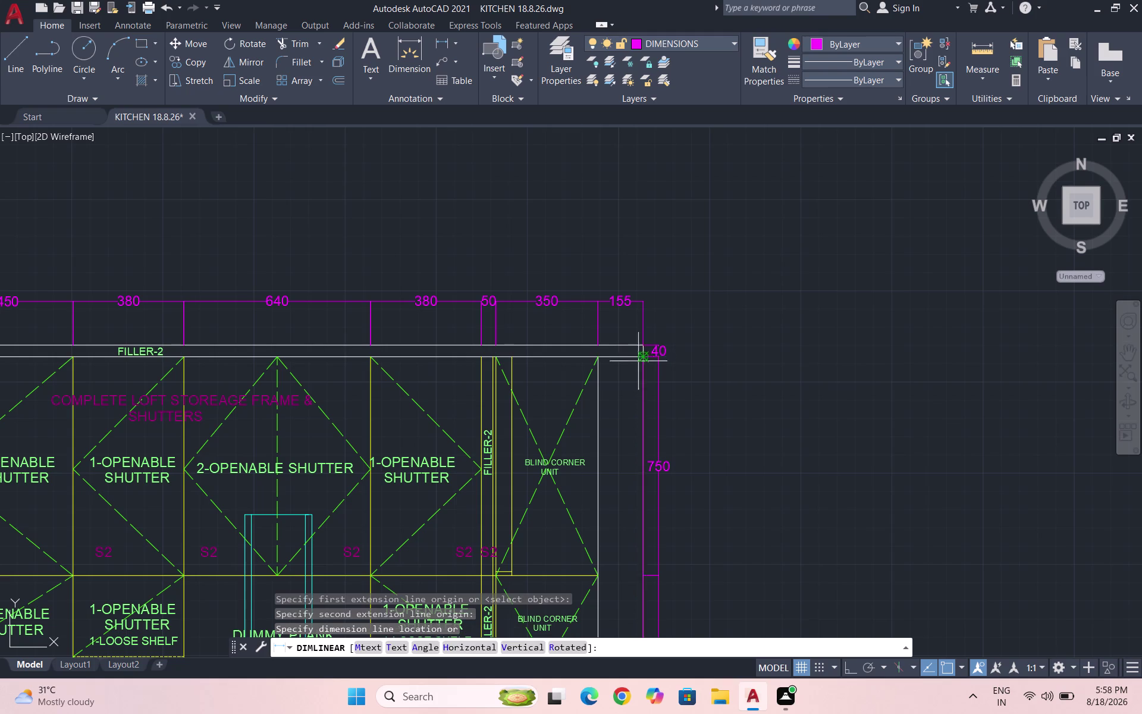
scroll(down, 3)
click(722, 385)
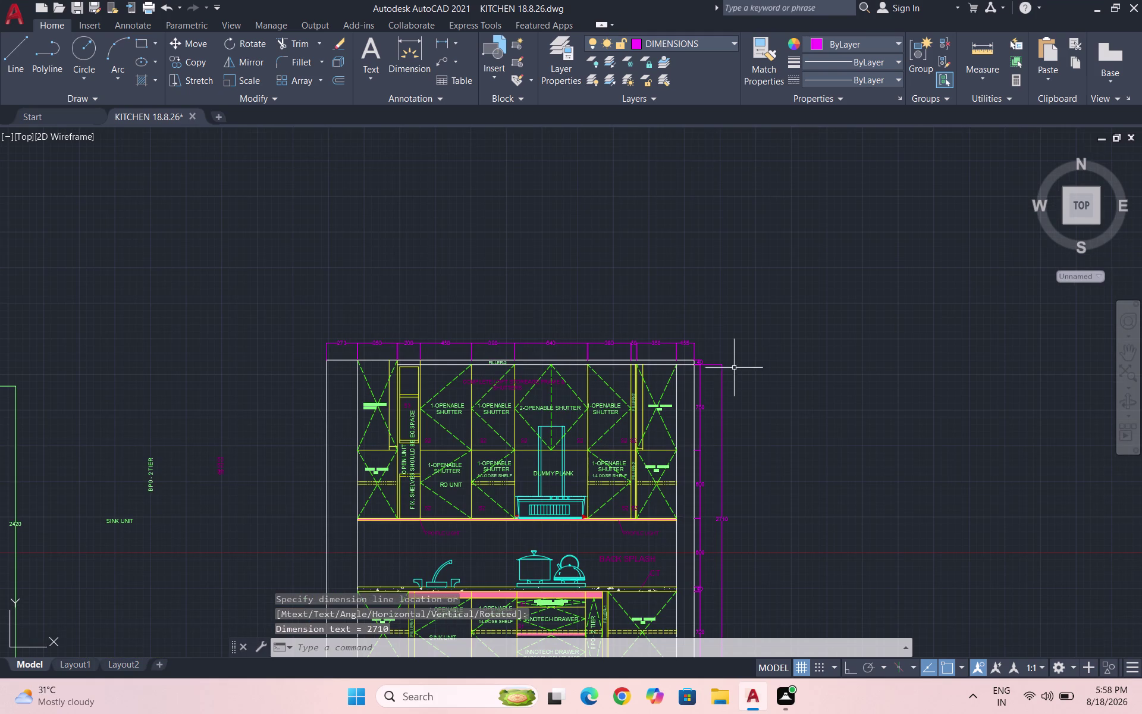
Add the 2800 overall width dimension above the elevation.
key(space)
scroll(up, 3)
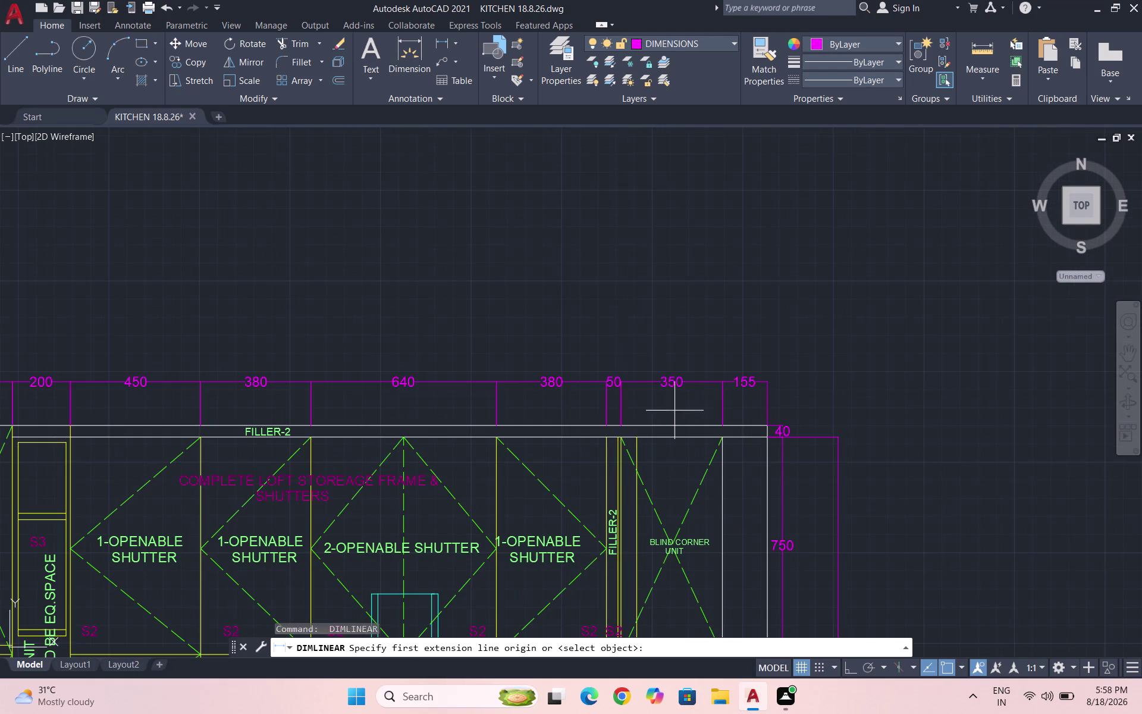
click(721, 420)
scroll(down, 3)
scroll(up, 3)
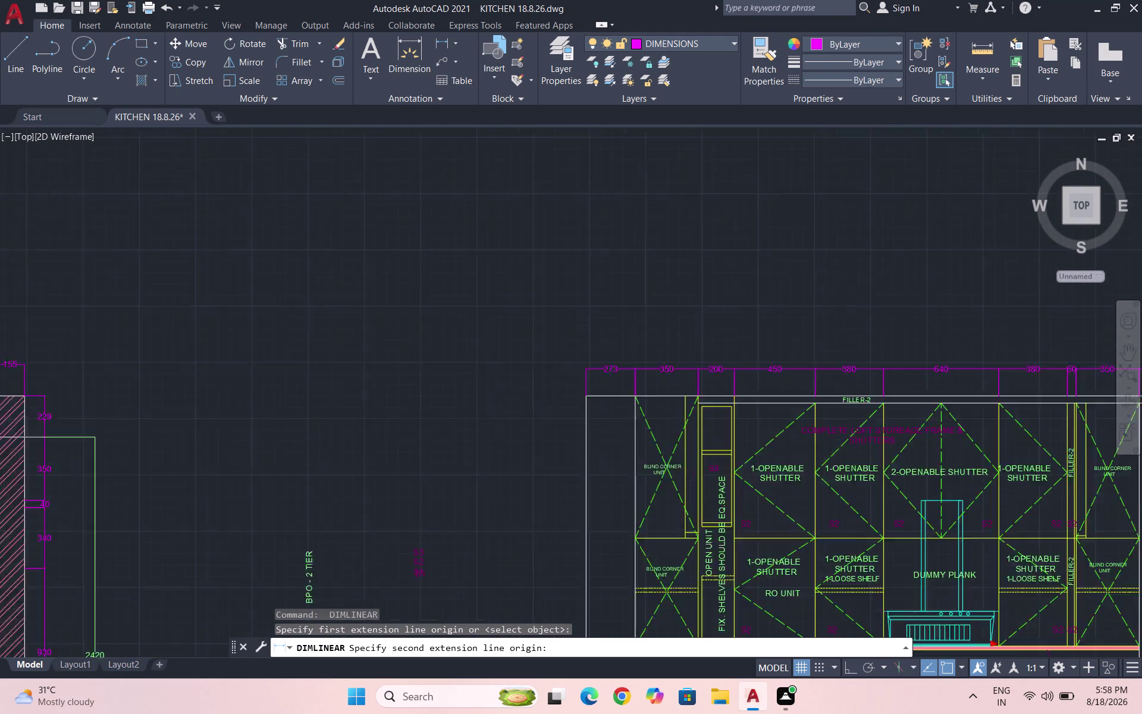
click(716, 400)
click(709, 259)
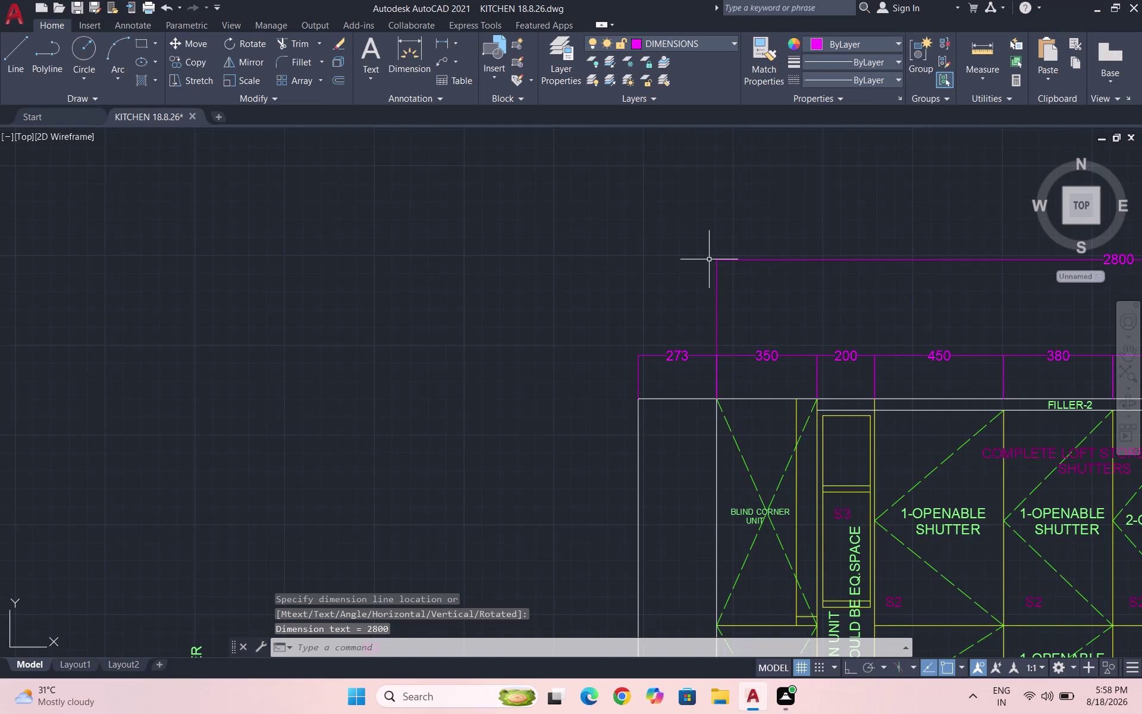
scroll(down, 3)
key(space)
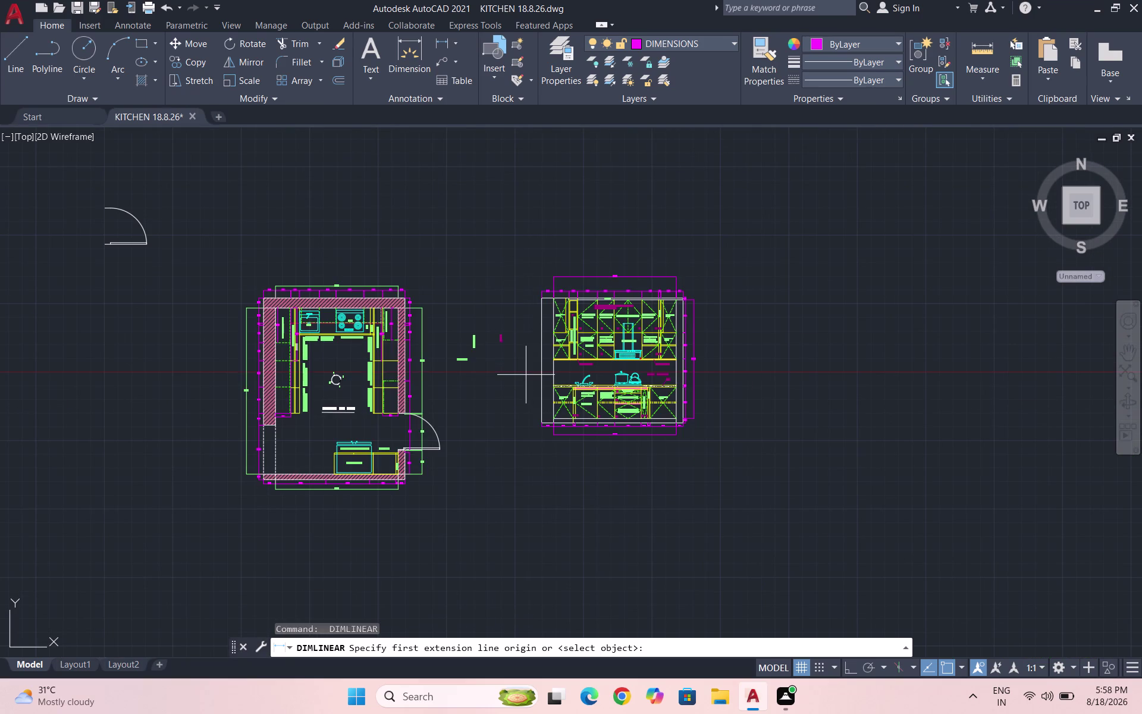
key(Escape)
key(Escape)
key(Escape)
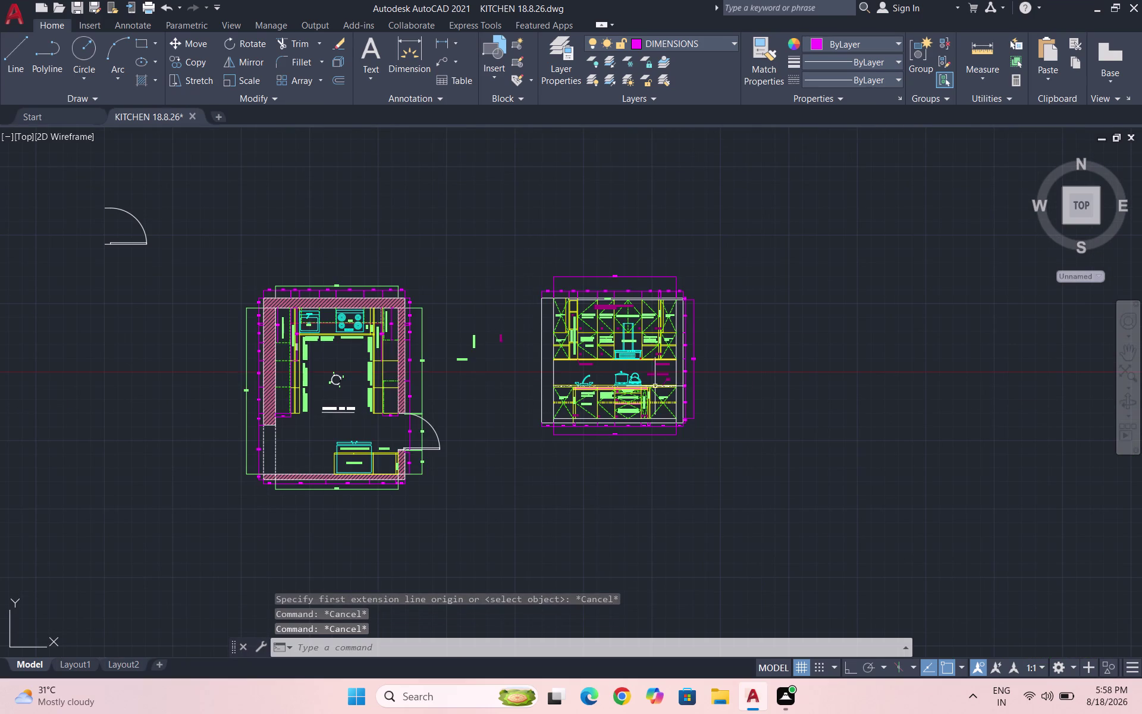
click(692, 44)
Hatch the left wall strip with the ANSI31 diagonal-line pattern.
click(675, 153)
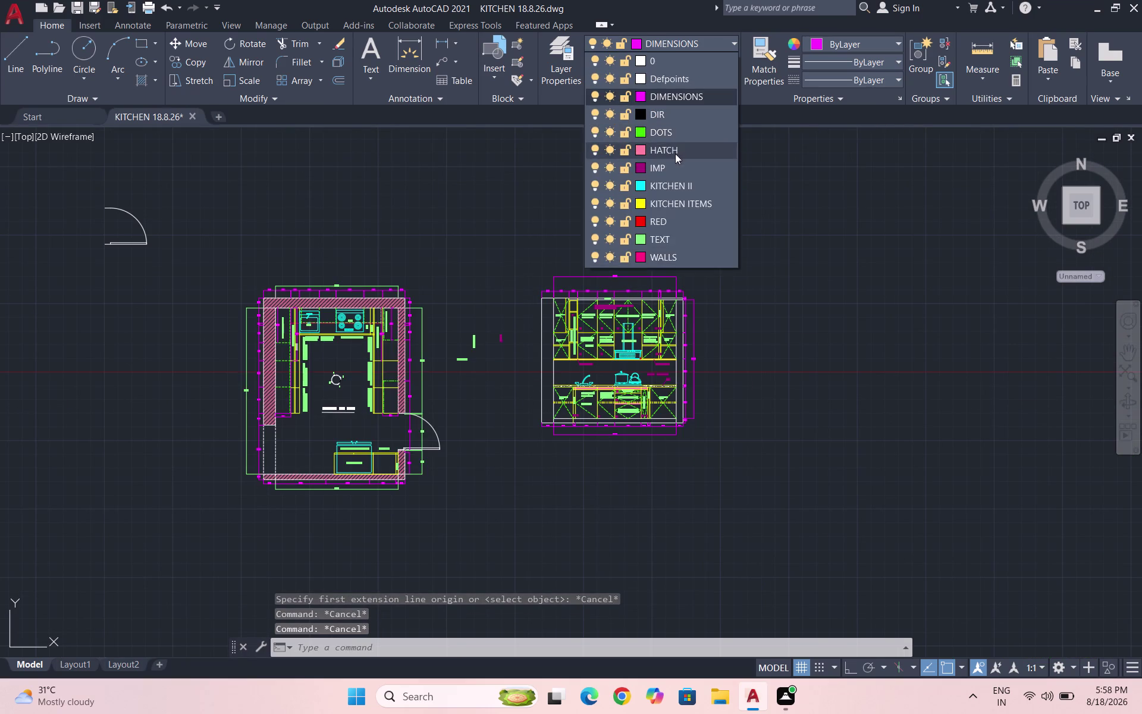
key(h)
key(Return)
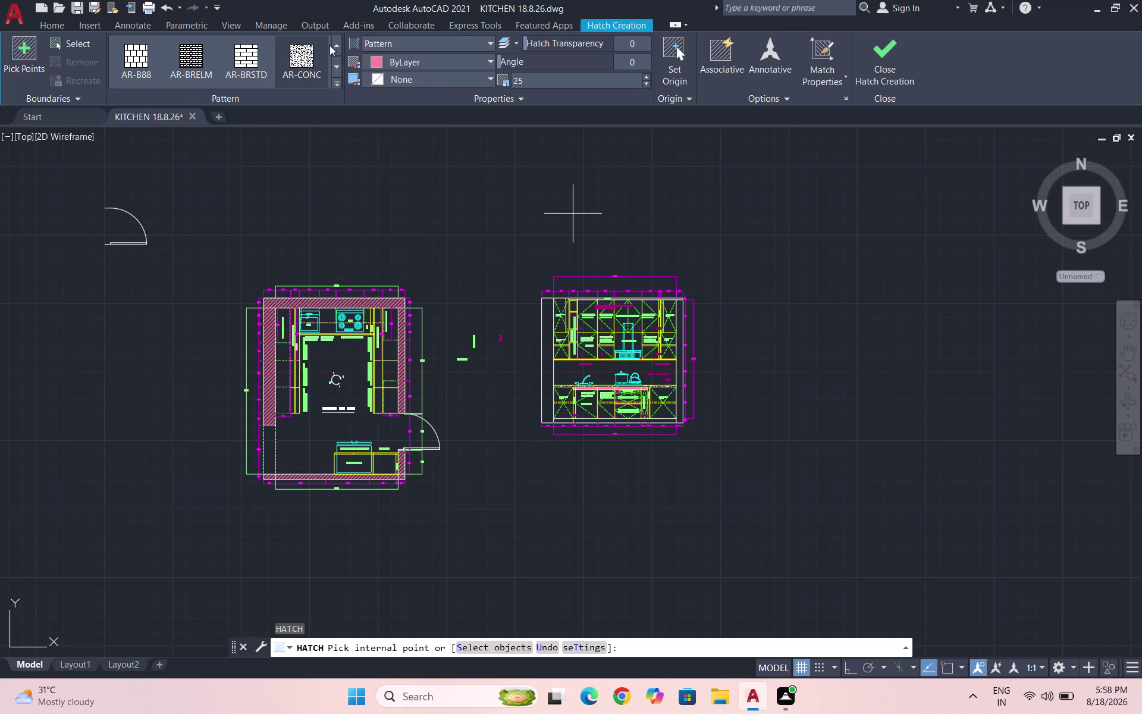
triple_click(336, 44)
double_click(336, 44)
click(301, 65)
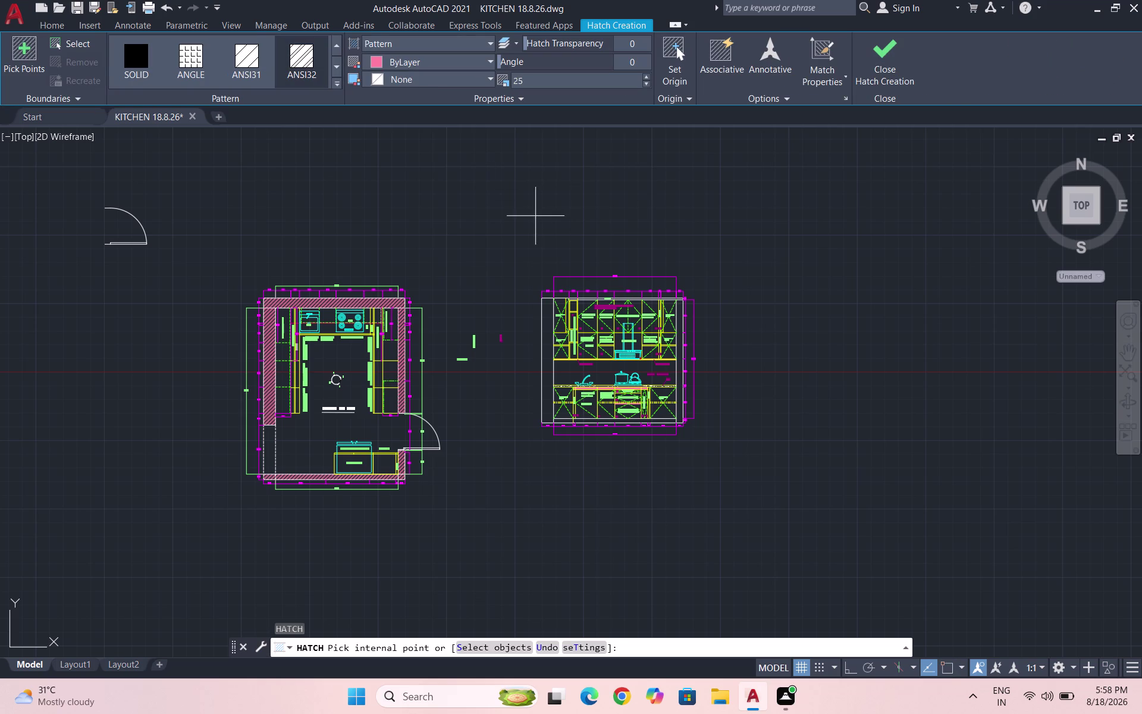
scroll(up, 3)
click(540, 320)
click(544, 418)
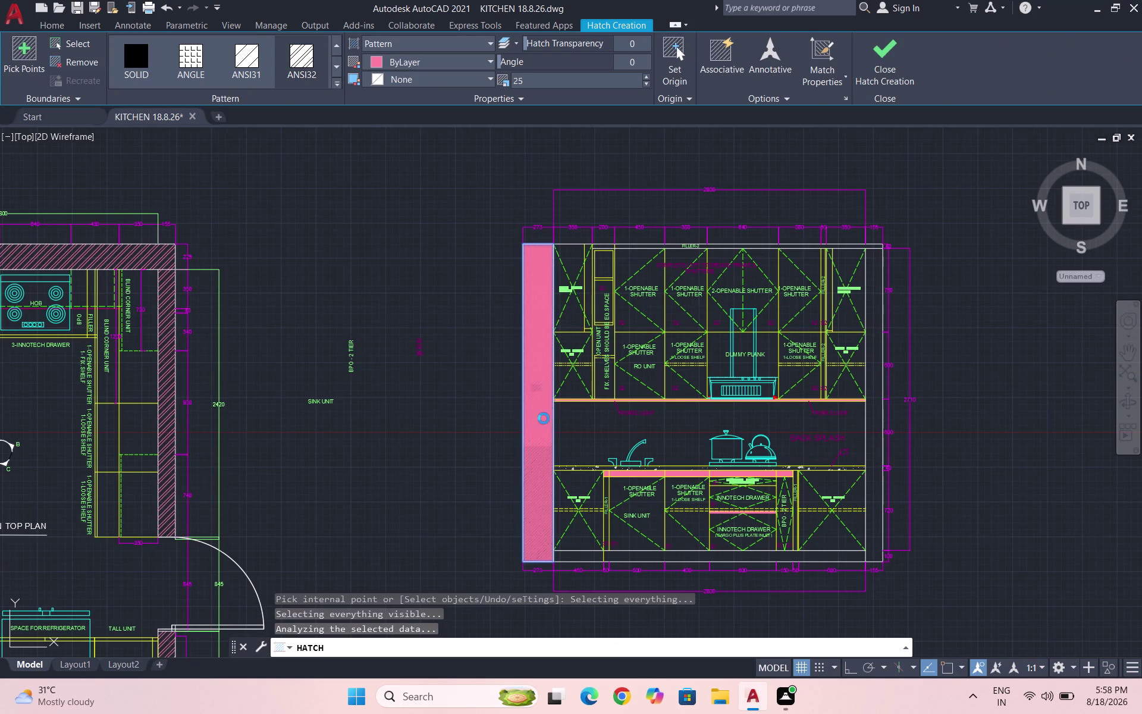
Set the hatch scale to 125 and also fill the right wall strip.
click(536, 75)
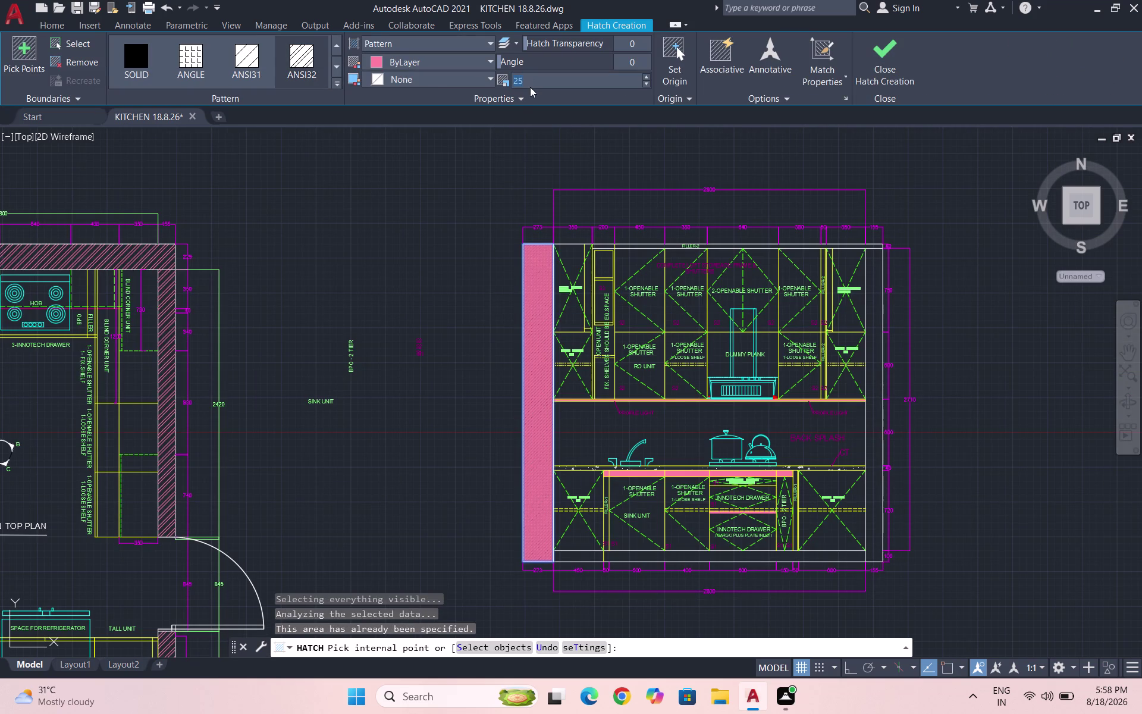
text(125)
key(Return)
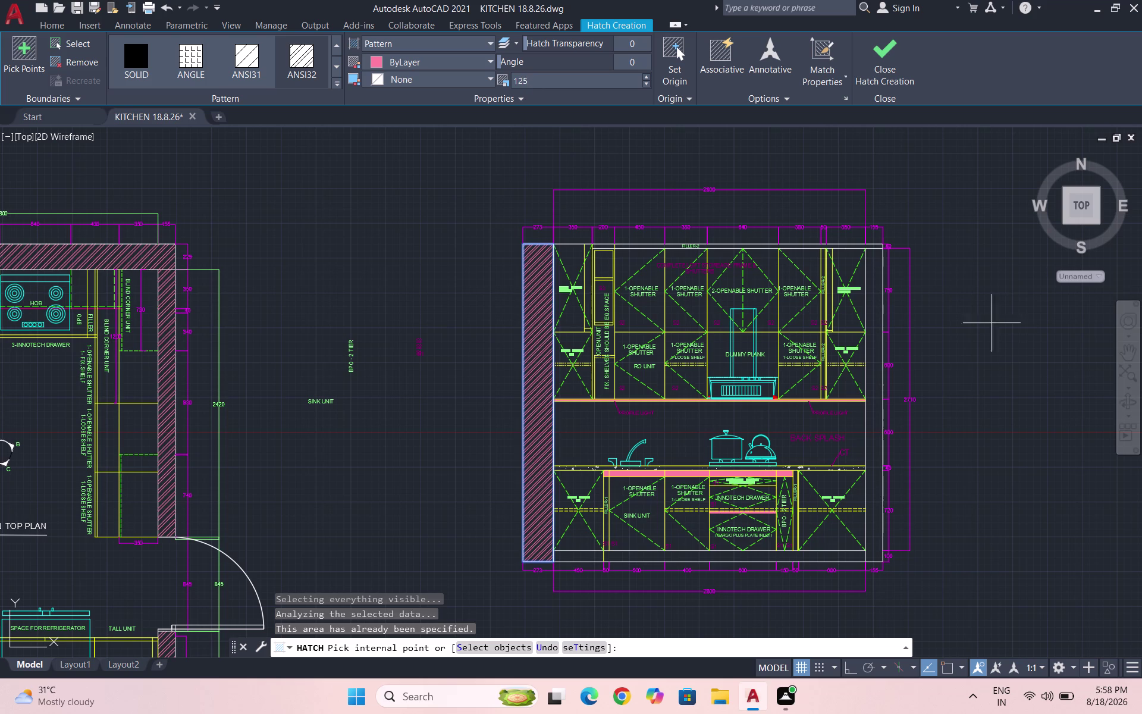
click(874, 315)
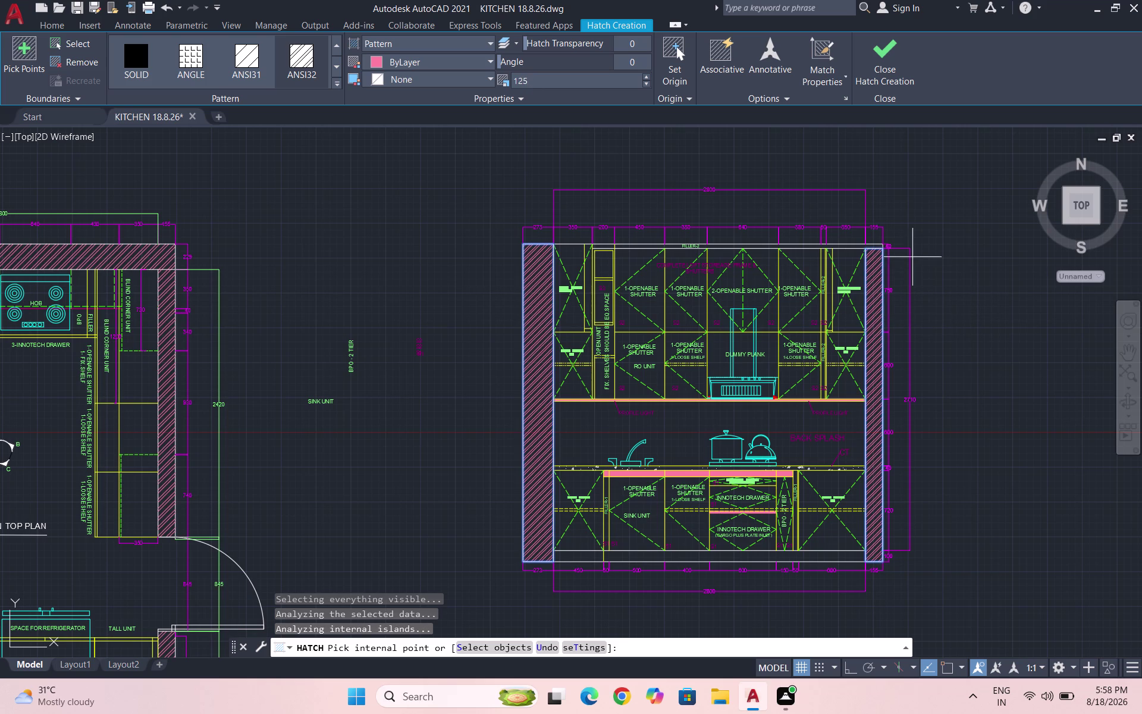
scroll(up, 3)
key(Escape)
key(Escape)
key(Escape)
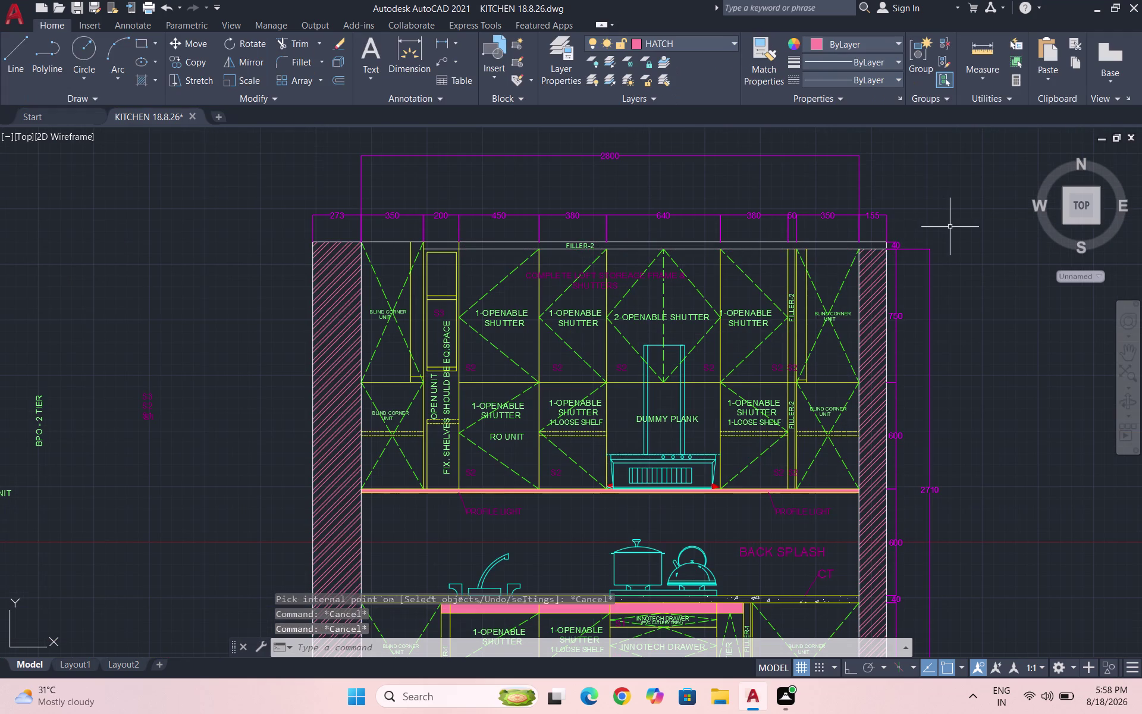
Start a line near the elevation's top-right corner, then cancel it.
key(Escape)
scroll(up, 3)
key(l)
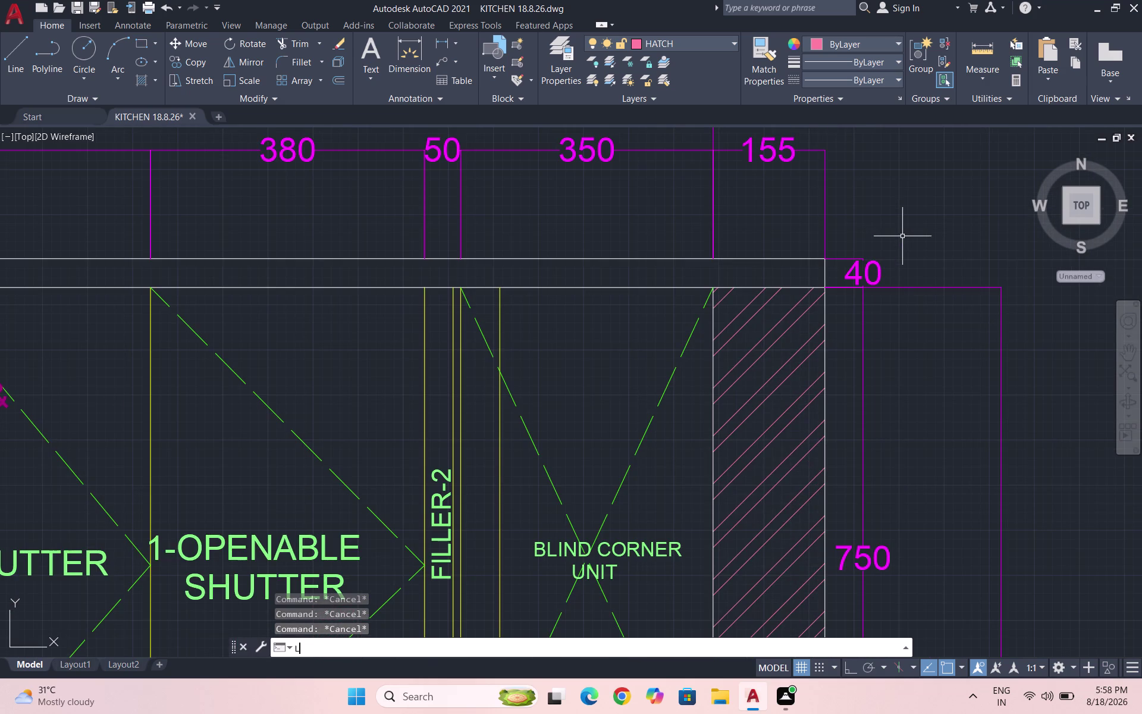
key(Return)
key(Escape)
key(Escape)
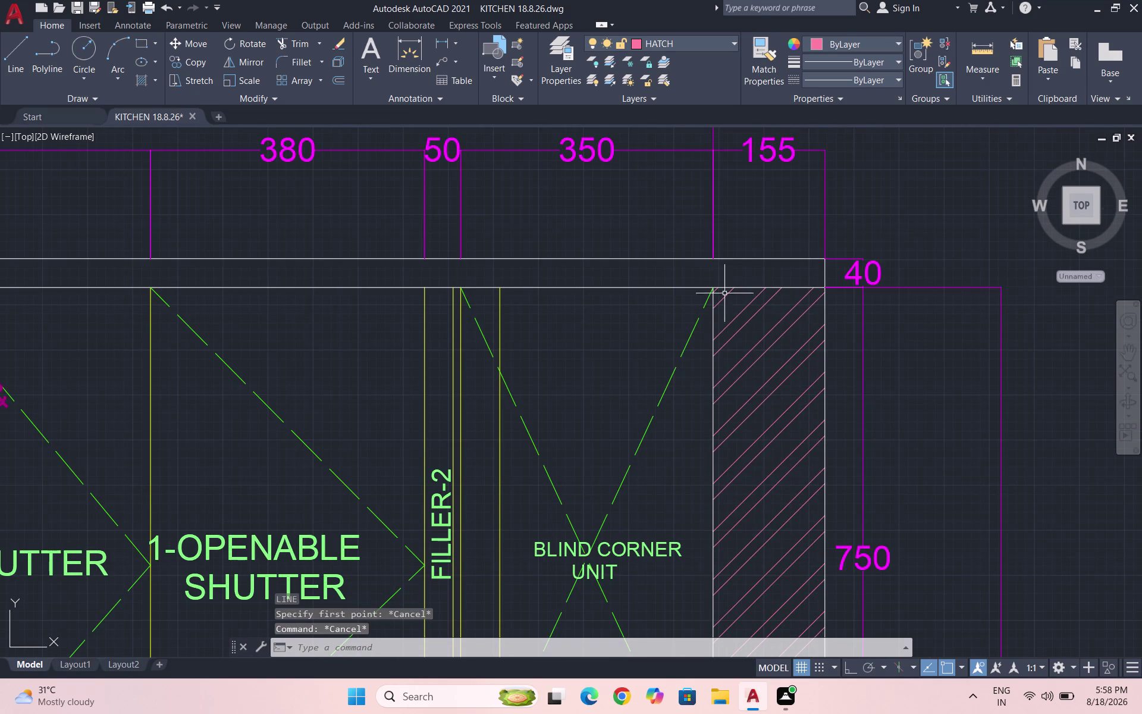
key(l)
key(Return)
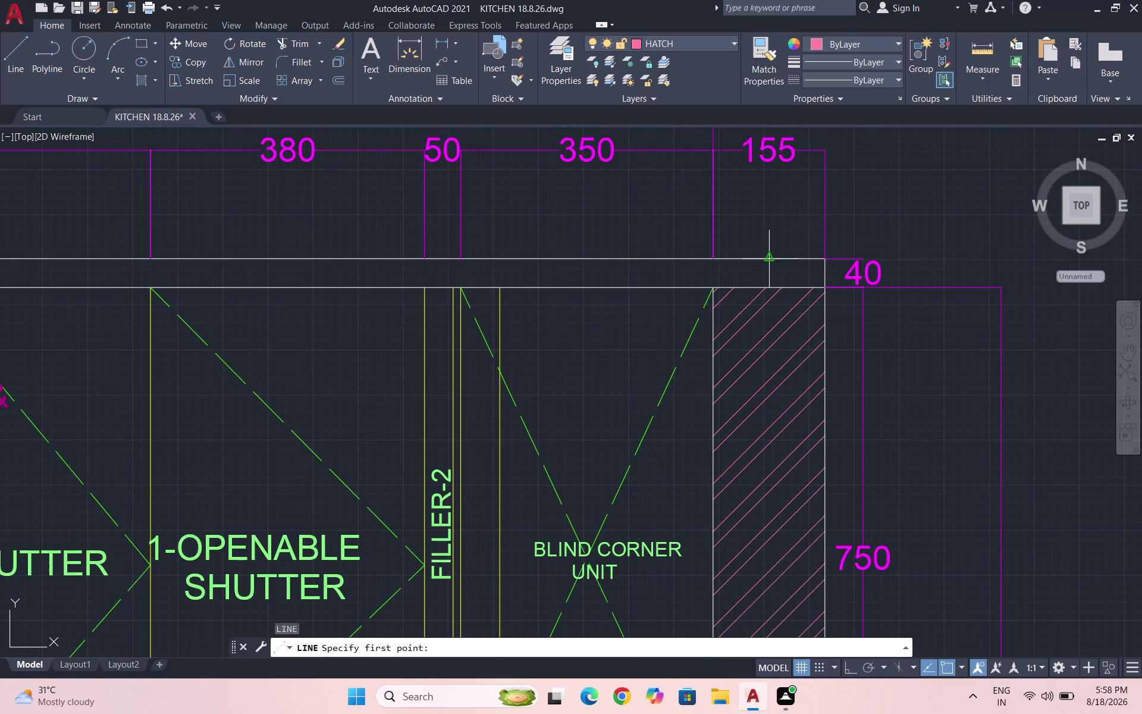
drag(713, 289, 714, 284)
click(715, 258)
key(Escape)
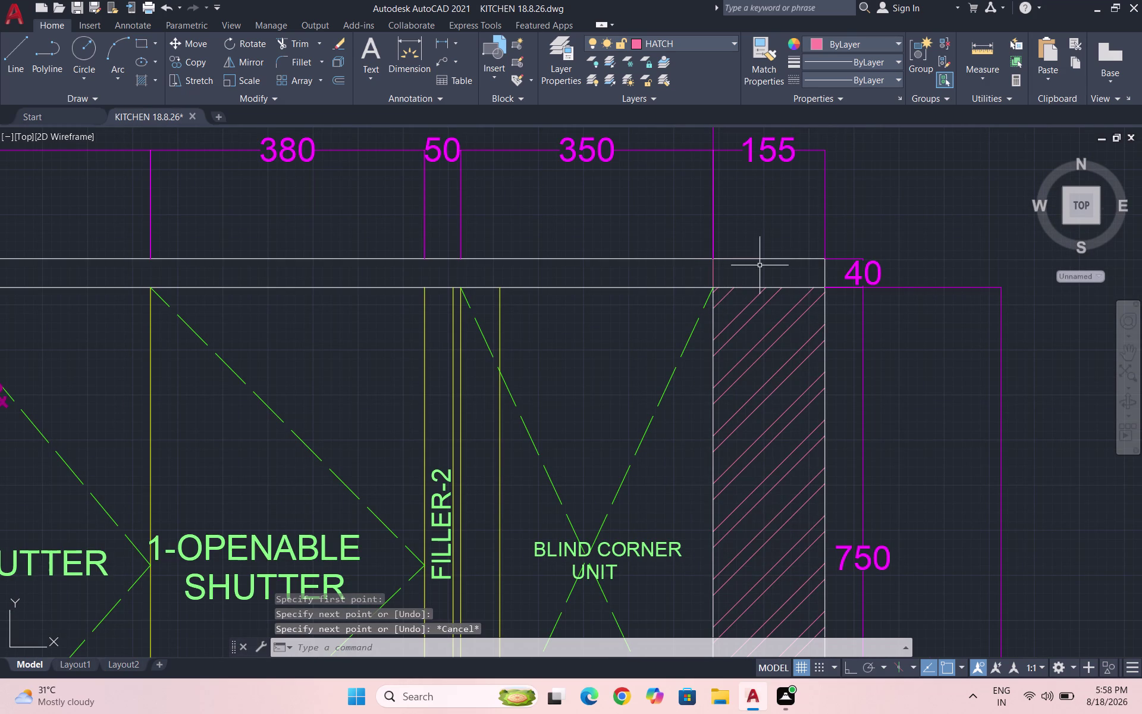
Run TRIM on the short line over the right wall strip.
text(TR)
key(Return)
key(Return)
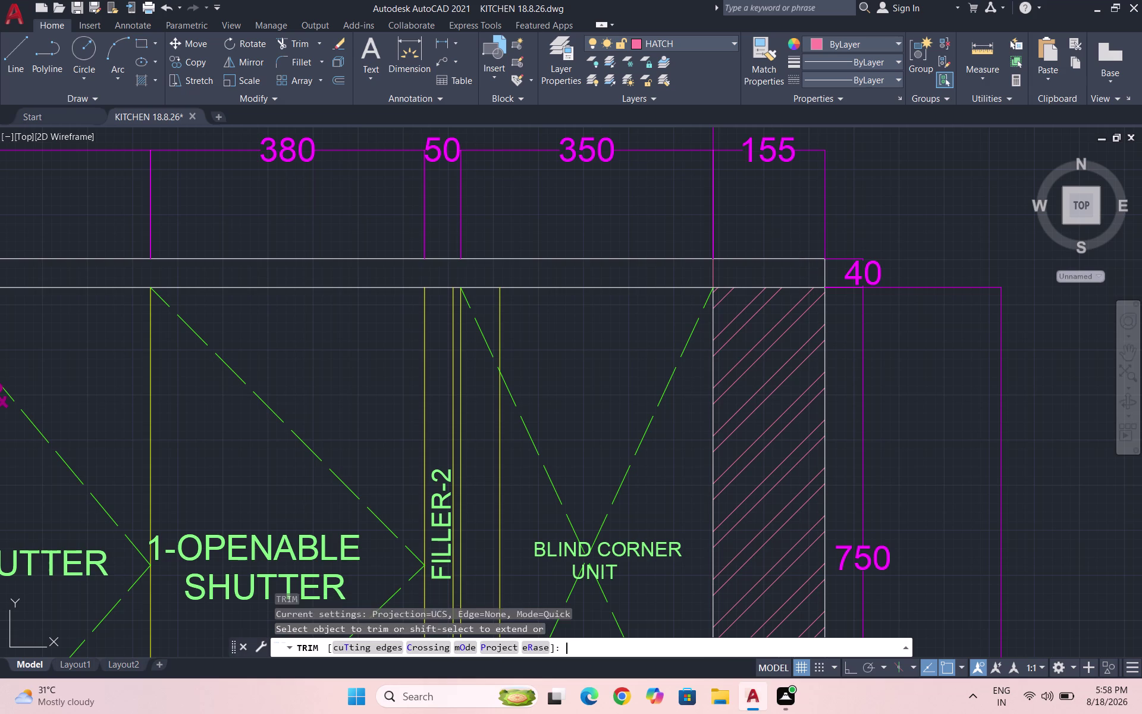
click(790, 287)
key(Escape)
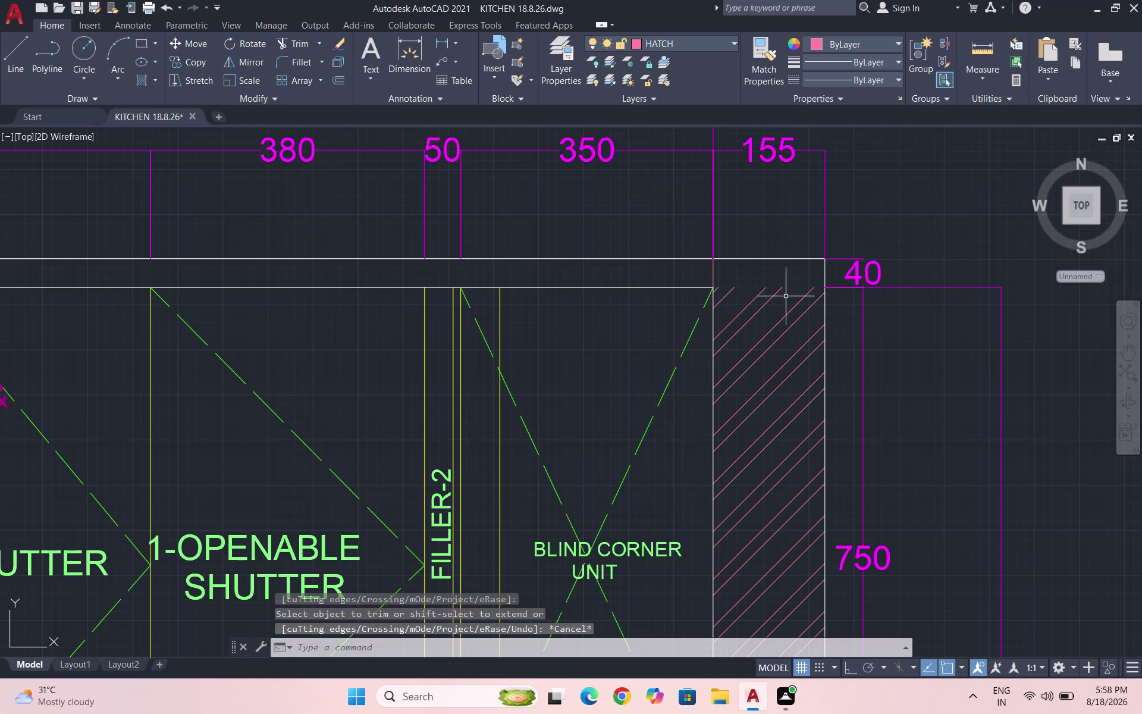
Window-select the wall hatching and delete it.
click(804, 320)
click(754, 310)
key(Delete)
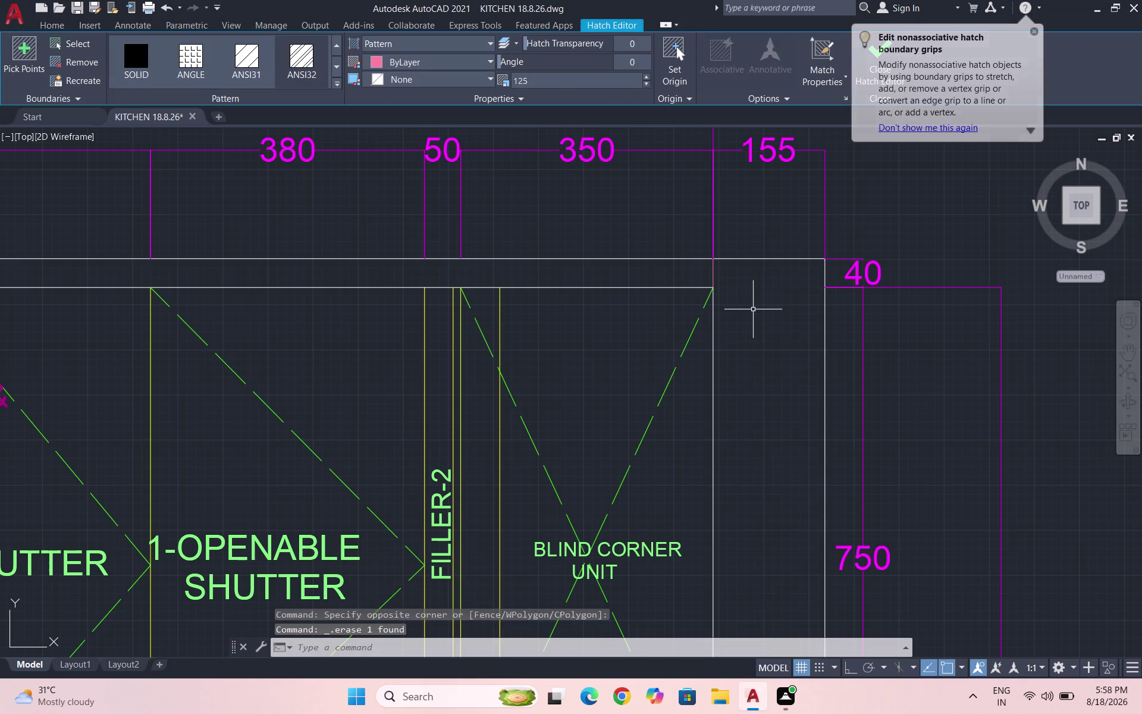
scroll(down, 3)
key(Escape)
key(Escape)
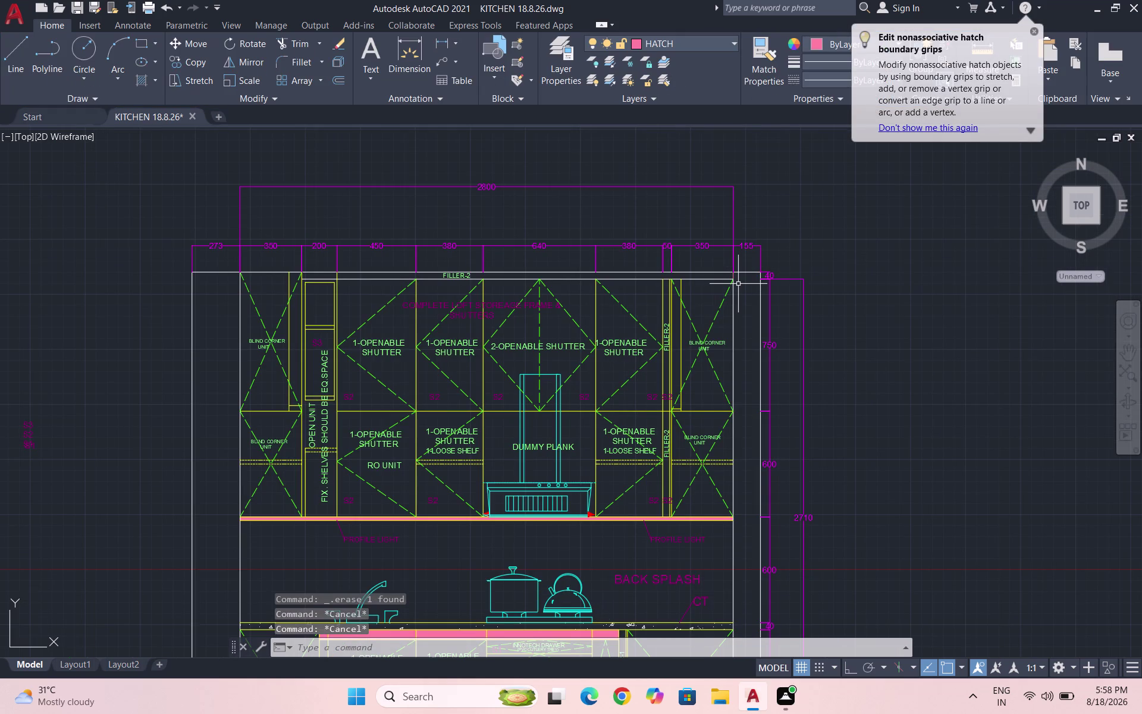
Hatch the elevation's left wall strip again with the diagonal pattern.
key(h)
key(Return)
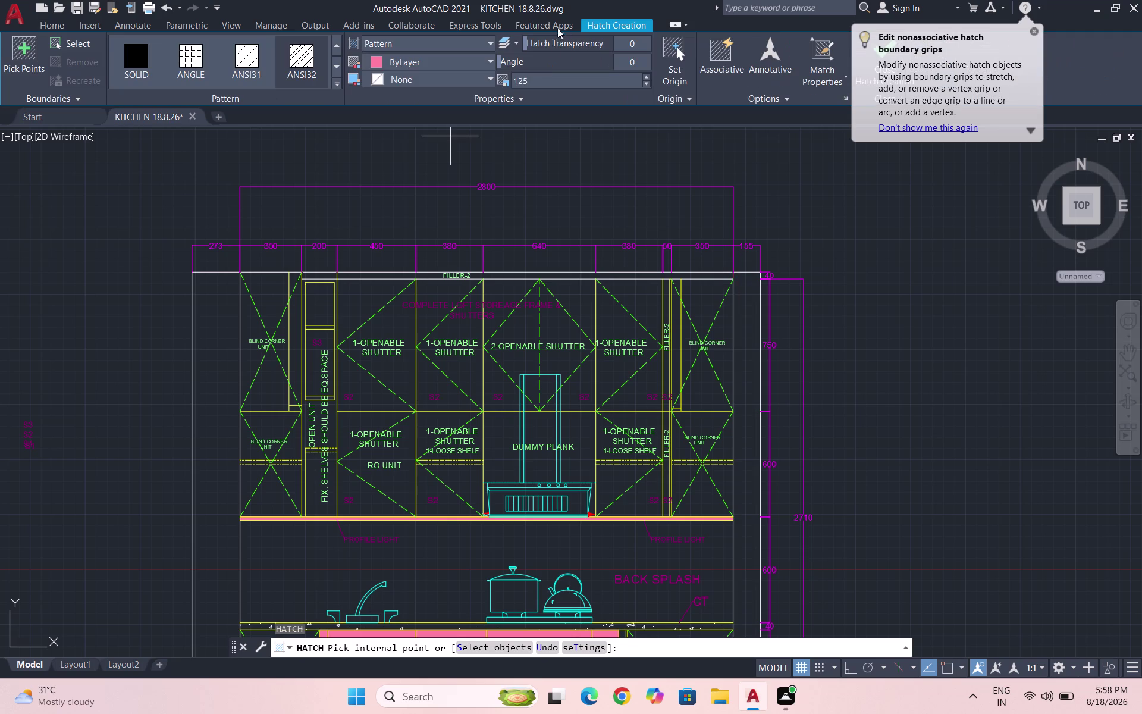
click(300, 73)
click(216, 341)
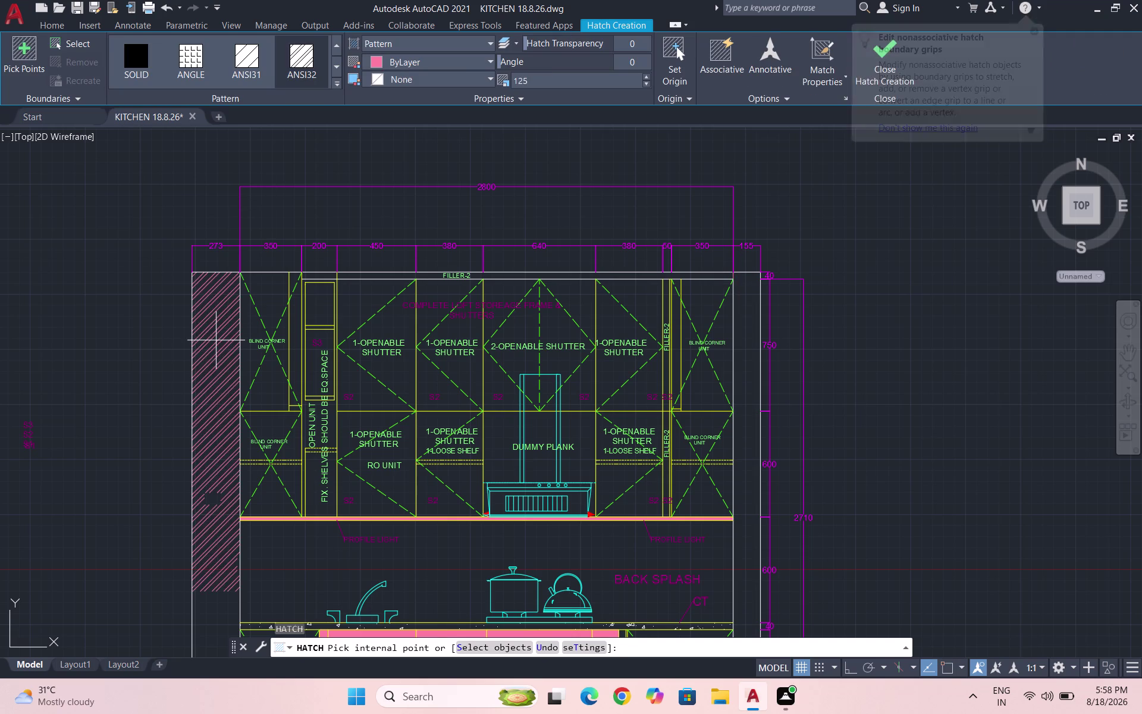
click(743, 323)
scroll(down, 3)
Exit Hatch Creation and quick-save the kitchen drawing.
key(Escape)
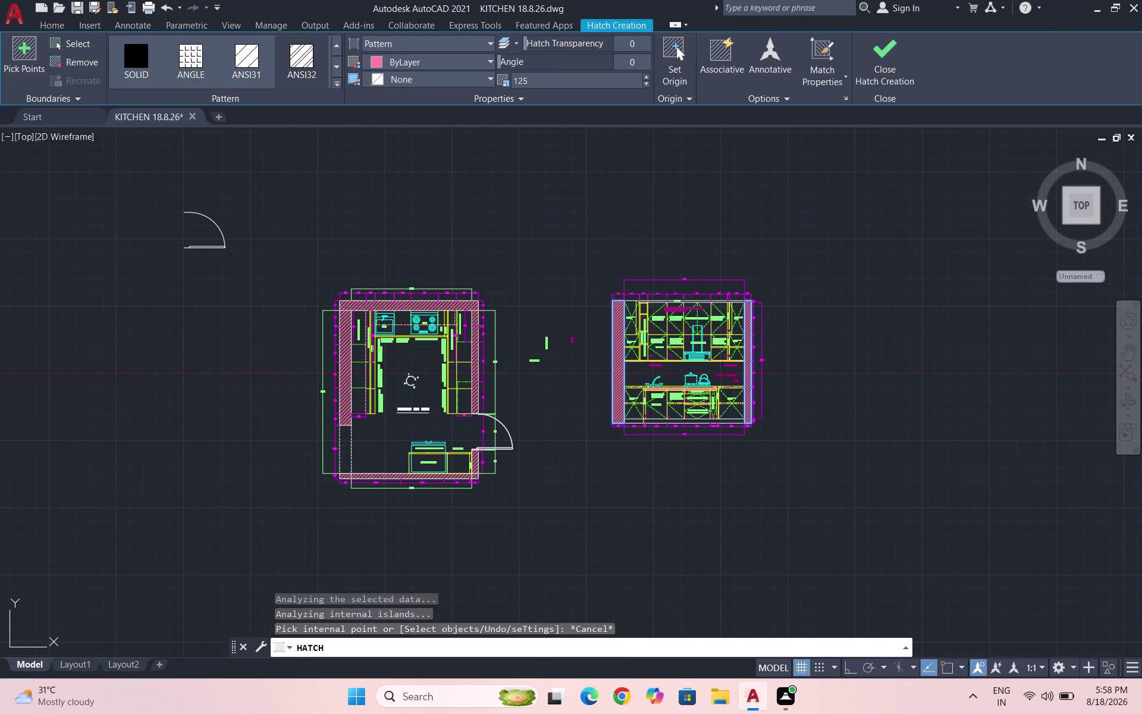
key(Escape)
key(ctrl+s)
key(ctrl+s)
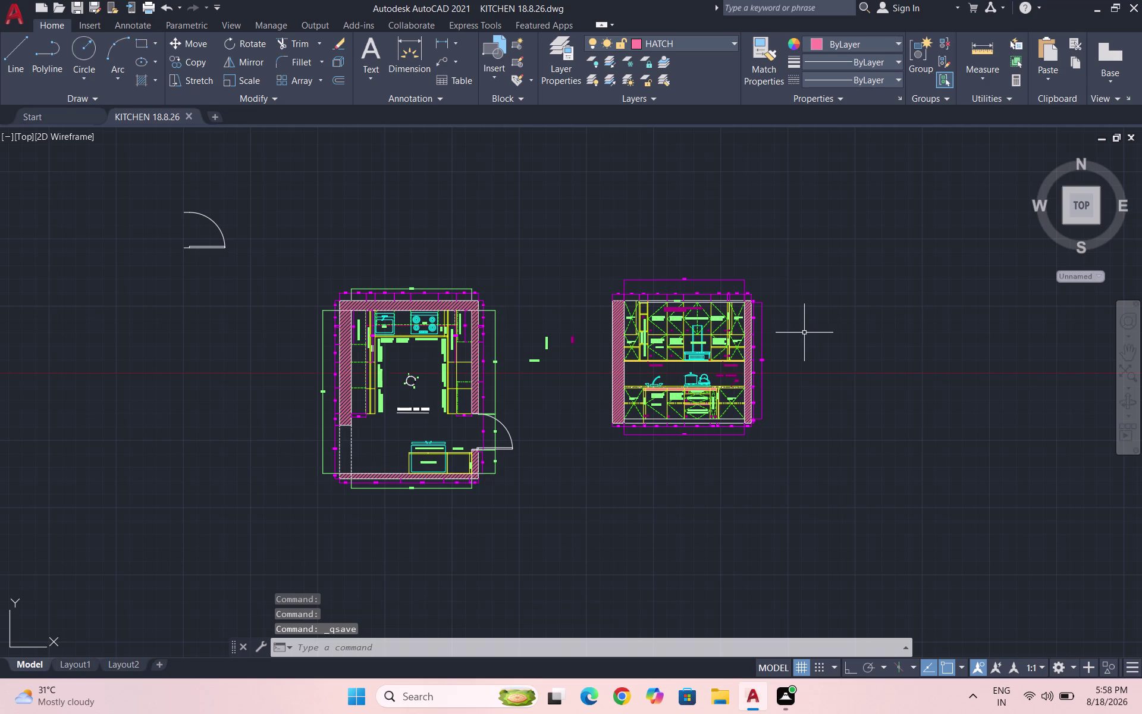
key(Escape)
key(ctrl+s)
scroll(up, 3)
scroll(up, 3)
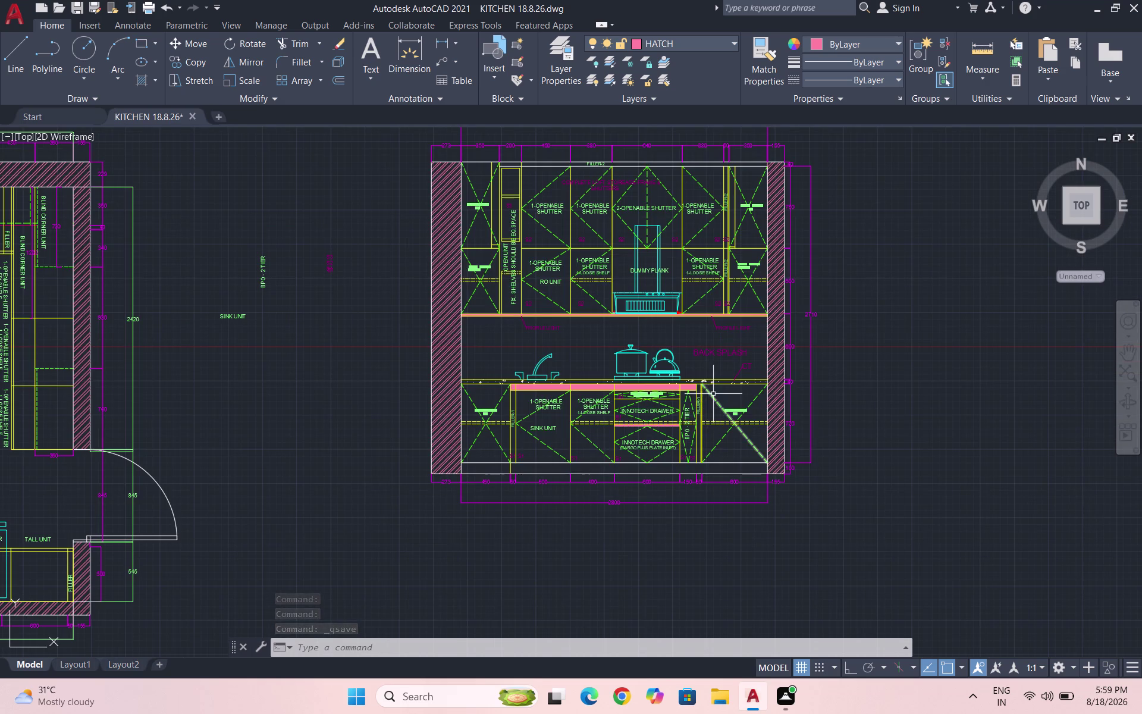
Start copying the KITCHEN TOP PLAN title and underline, then cancel the copy.
key(Escape)
scroll(down, 3)
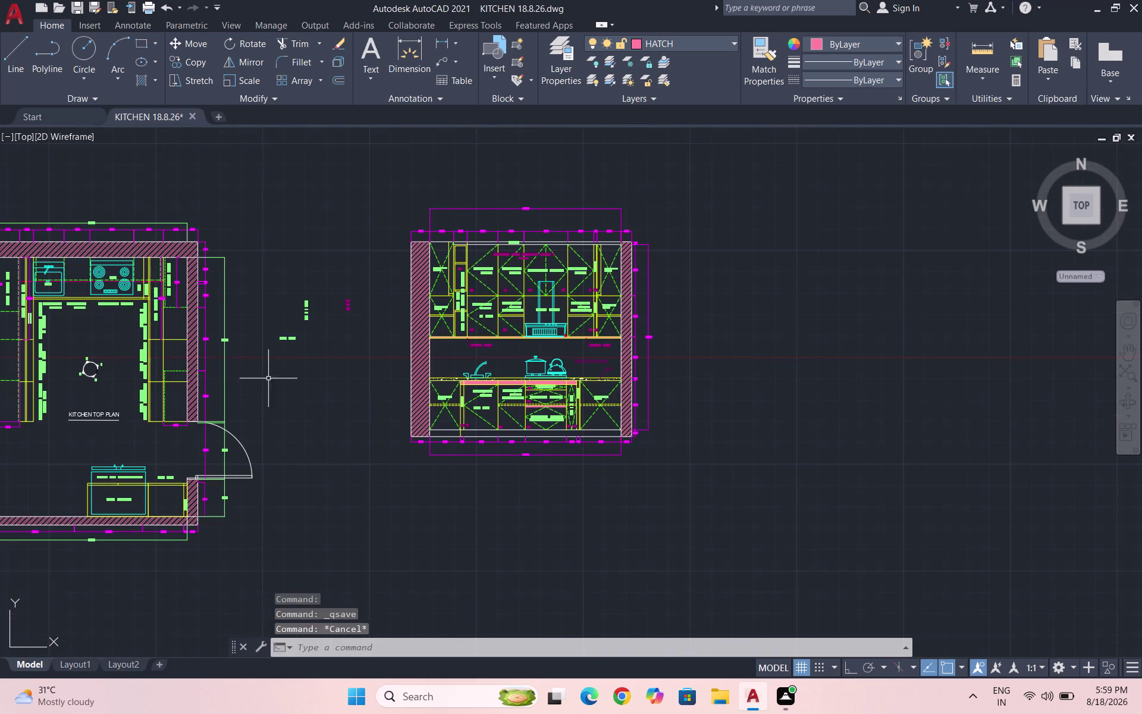
scroll(down, 3)
scroll(up, 3)
drag(283, 415, 257, 413)
click(190, 387)
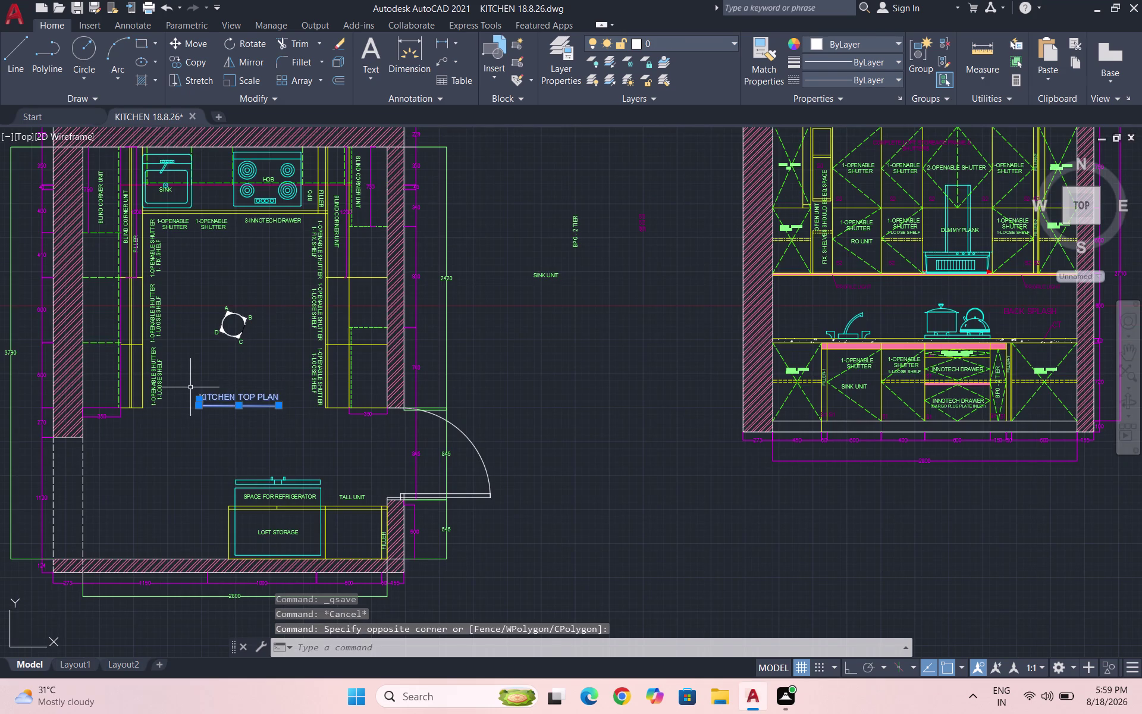
text(CO)
key(Return)
click(213, 406)
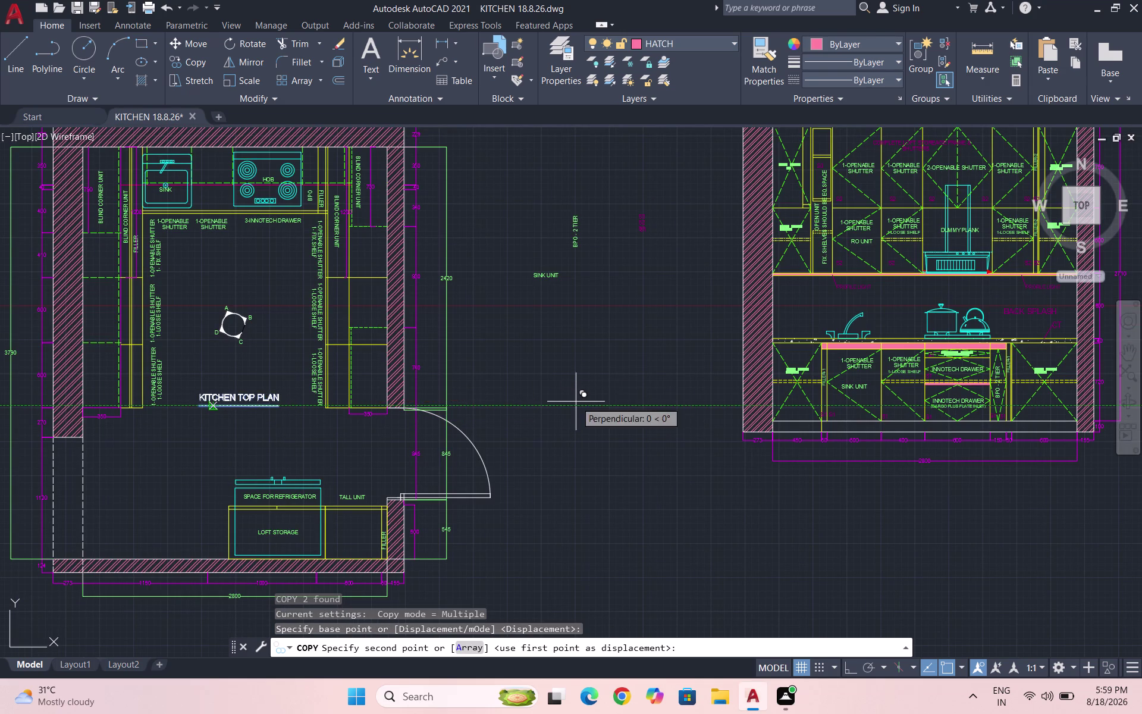
click(573, 401)
key(Escape)
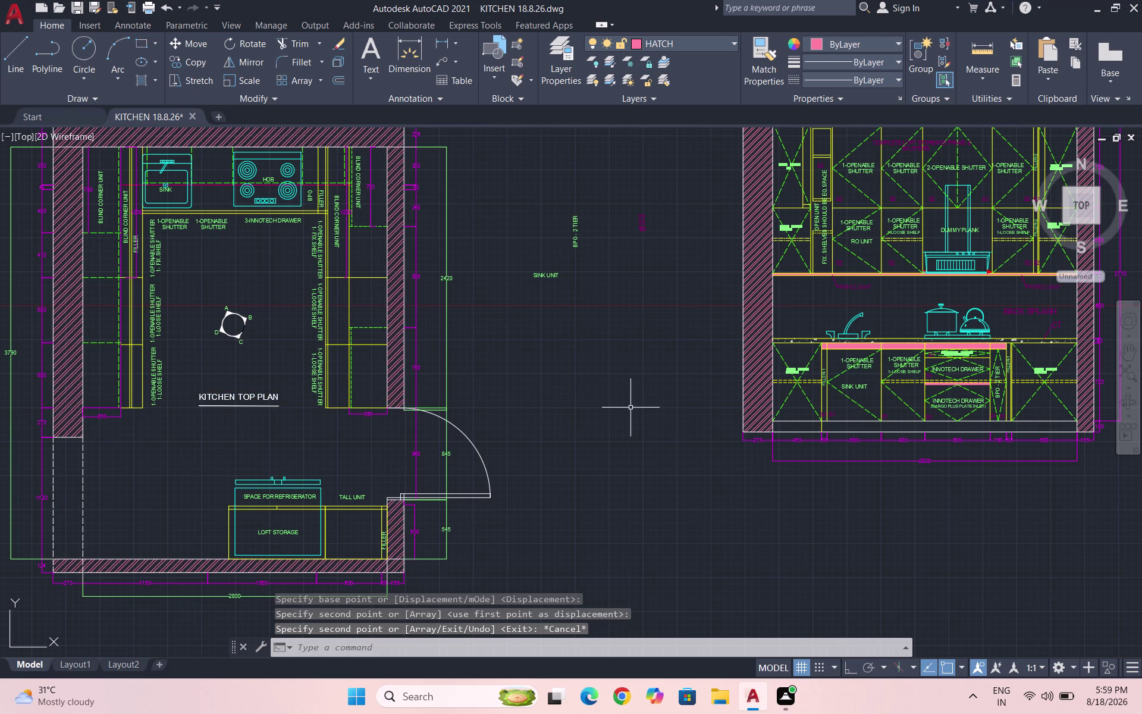
Copy the underlined title between plan and elevation and open it for editing.
drag(261, 422, 244, 411)
click(195, 392)
text(CO)
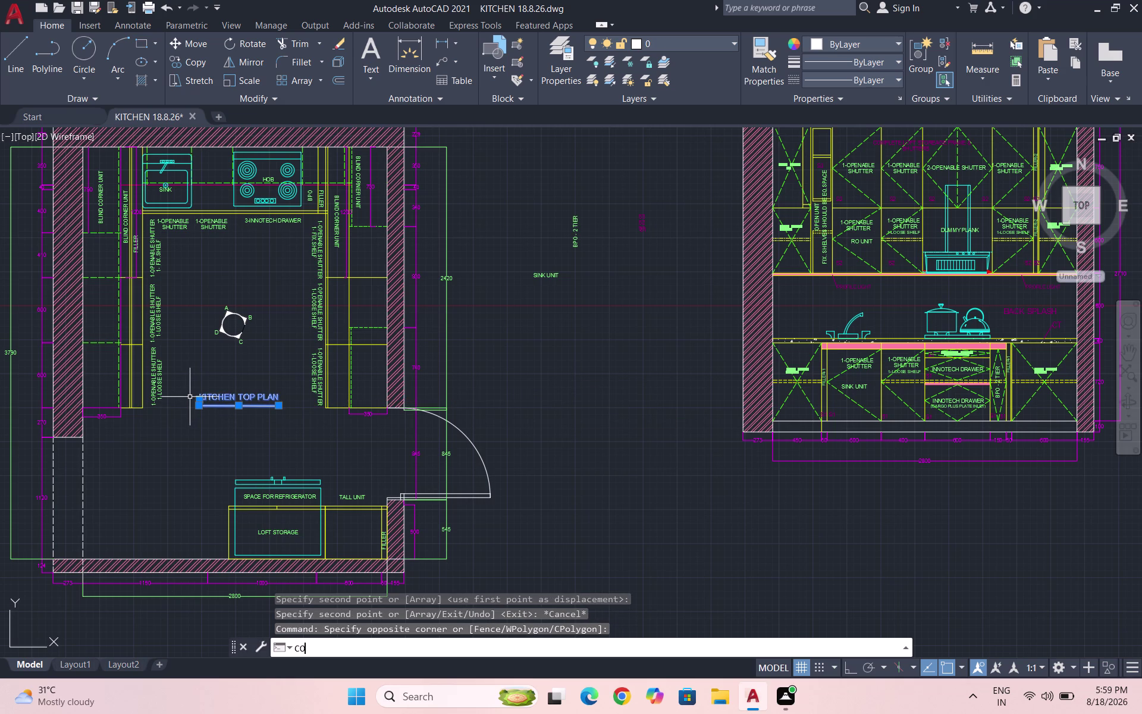
key(Return)
click(231, 405)
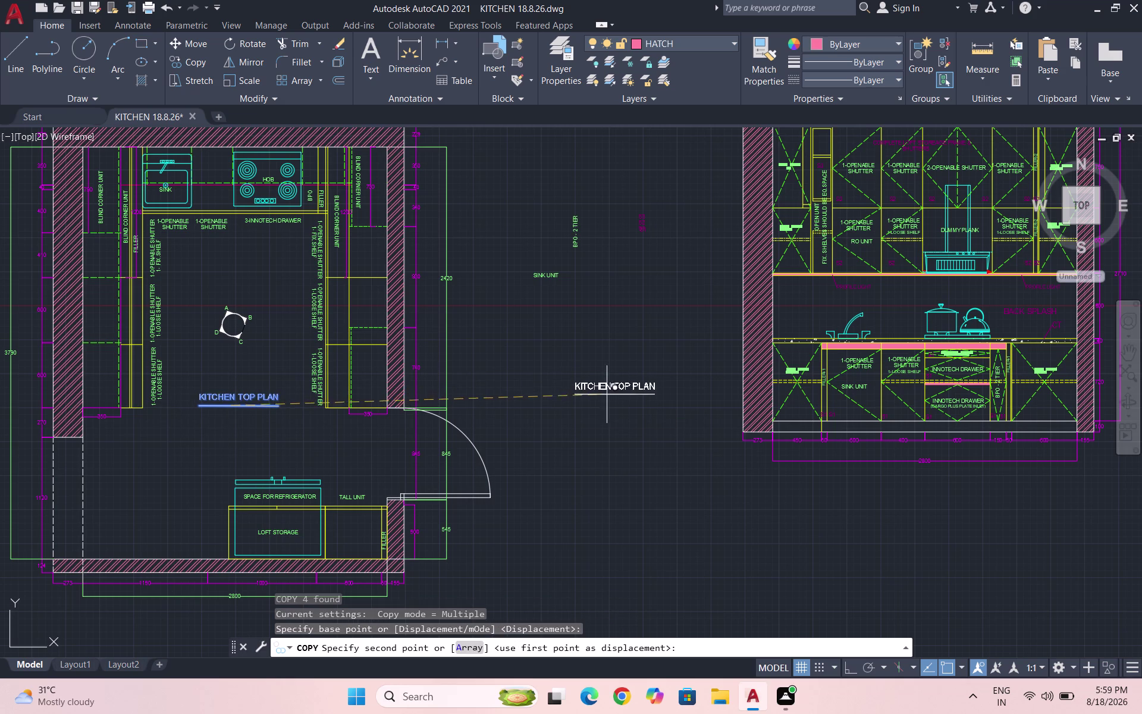
click(605, 407)
key(Escape)
double_click(638, 398)
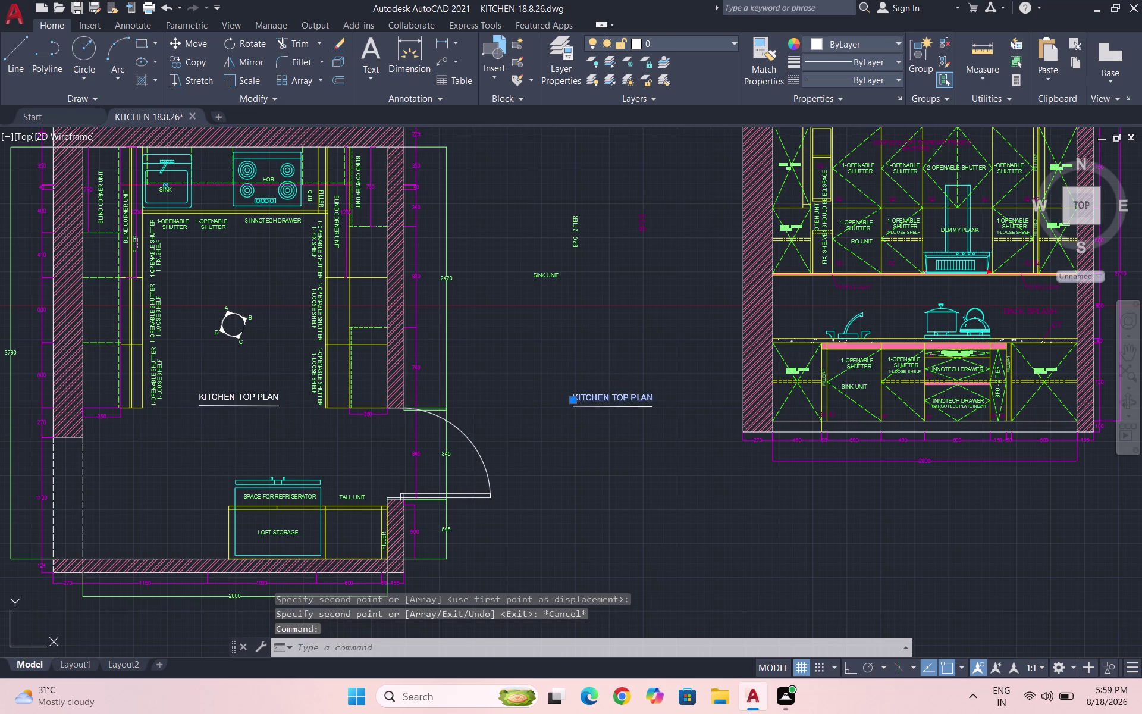
scroll(up, 3)
click(628, 397)
Delete characters from the copied KITCHEN TOP PLAN title's wording.
click(670, 401)
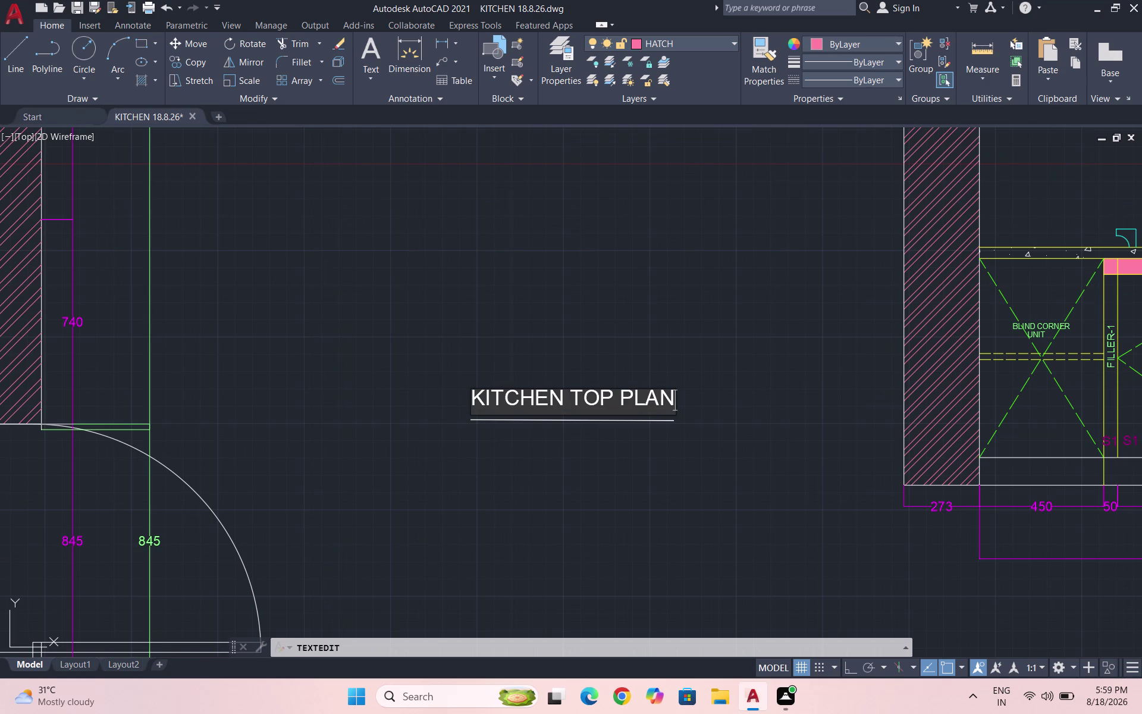
key(BackSpace)
key(BackSpace)
key(BackSpace)
key(BackSpace)
key(BackSpace)
key(BackSpace)
key(BackSpace)
key(Right)
key(Right)
key(Right)
key(Right)
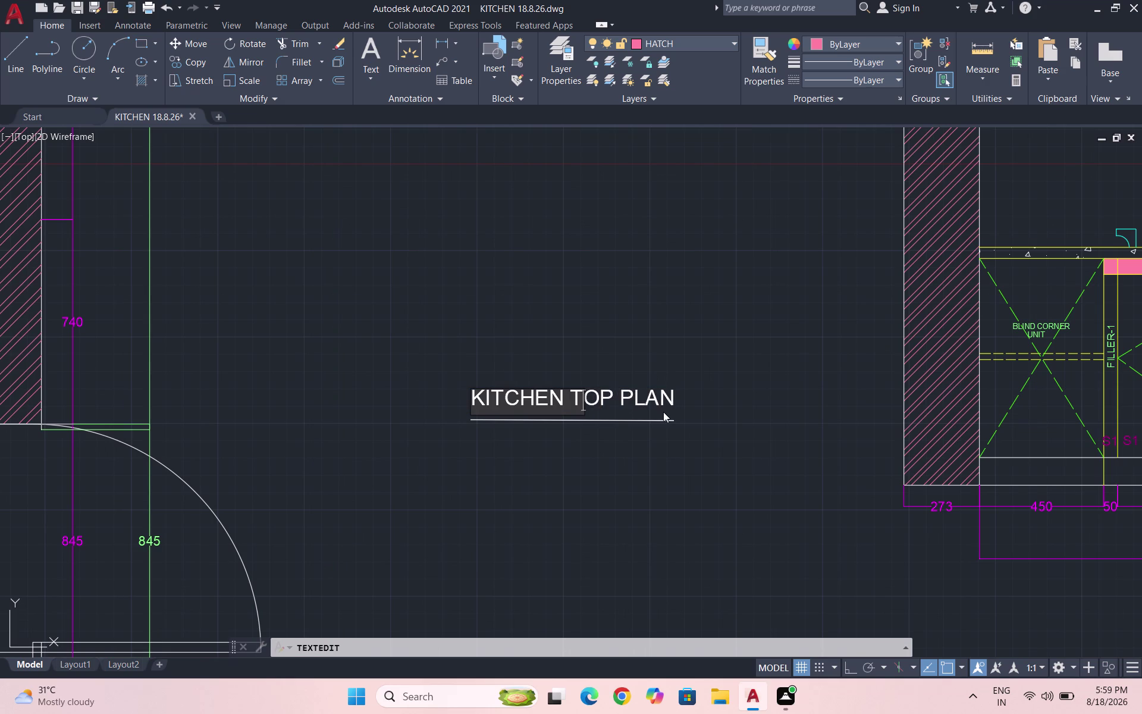
key(Right)
key(Right)
key(Escape)
scroll(up, 3)
Select the copied title's words and rework its wording a second time.
triple_click(655, 400)
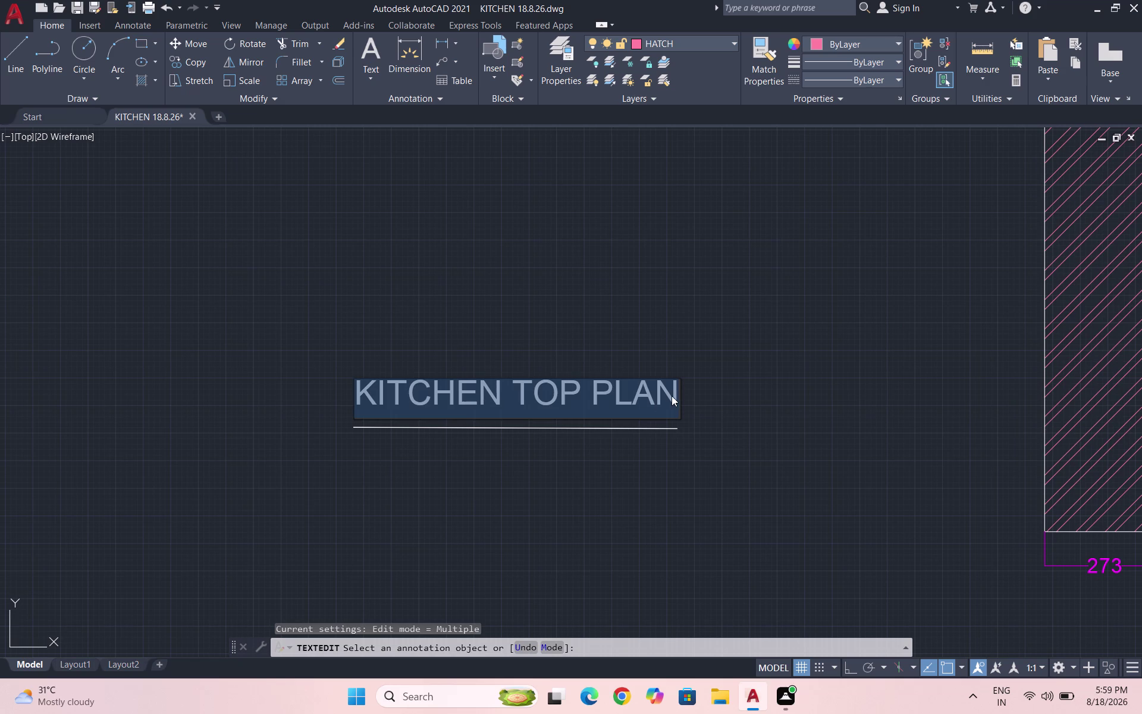
click(673, 399)
key(BackSpace)
key(BackSpace)
key(BackSpace)
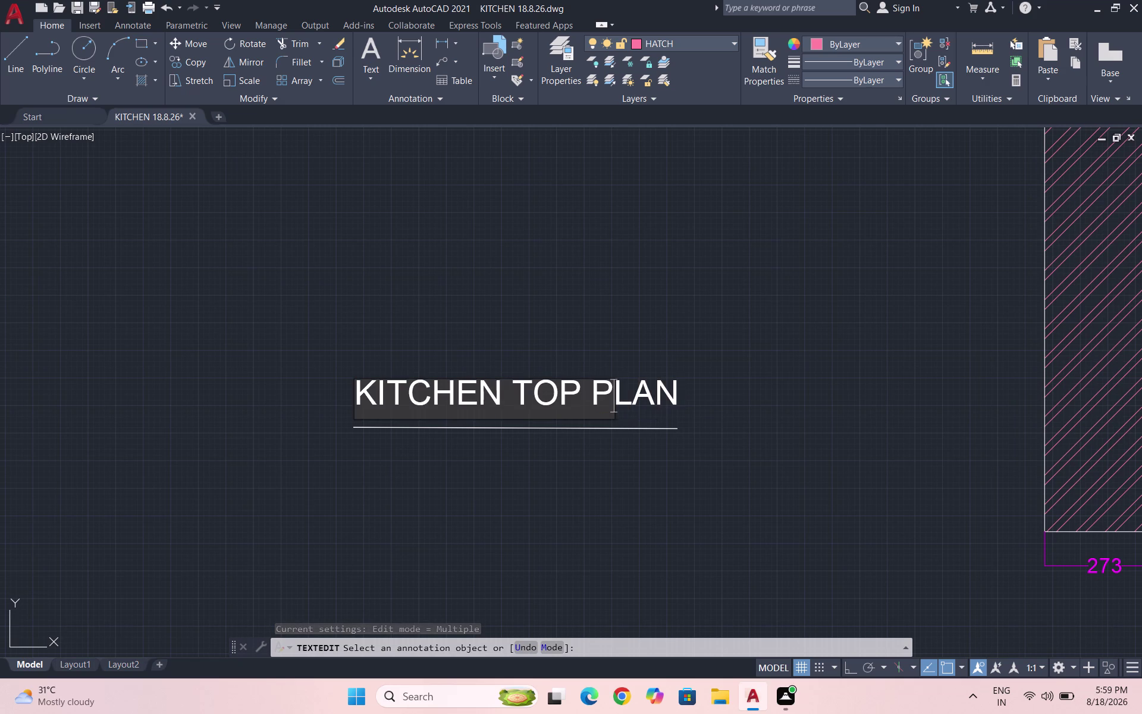
key(Right)
key(Right)
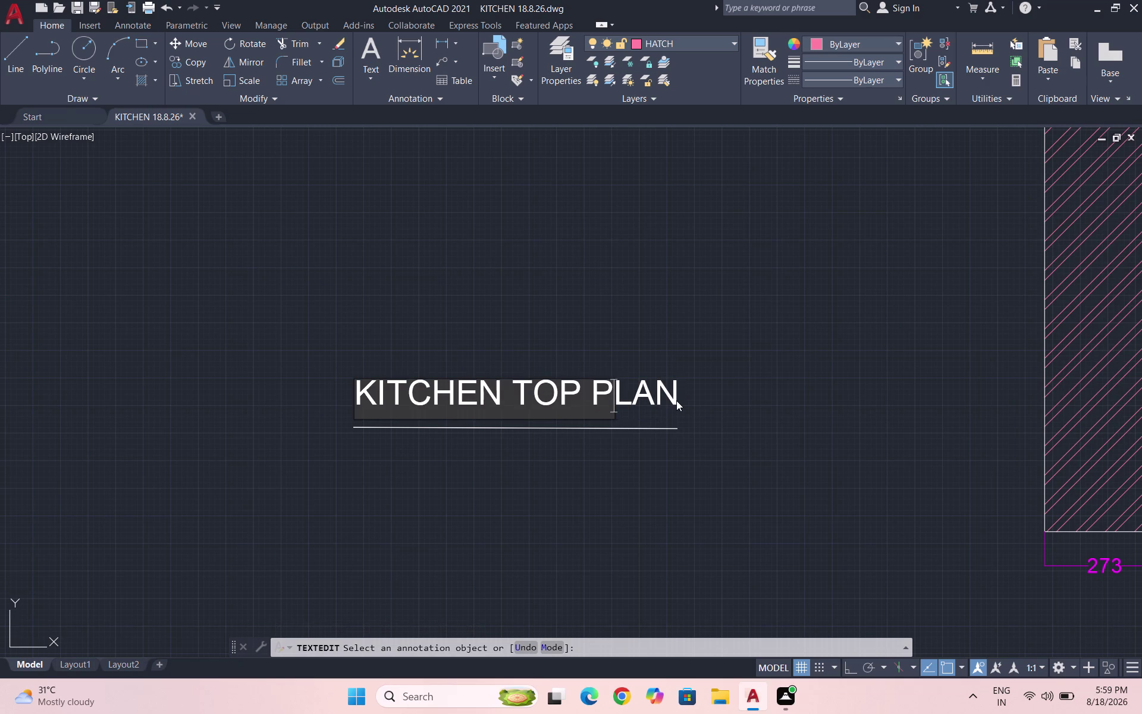
key(Right)
key(Right)
key(Right)
key(Escape)
key(Escape)
key(Escape)
key(Escape)
Reselect the copied title text and cancel the text edit.
triple_click(662, 396)
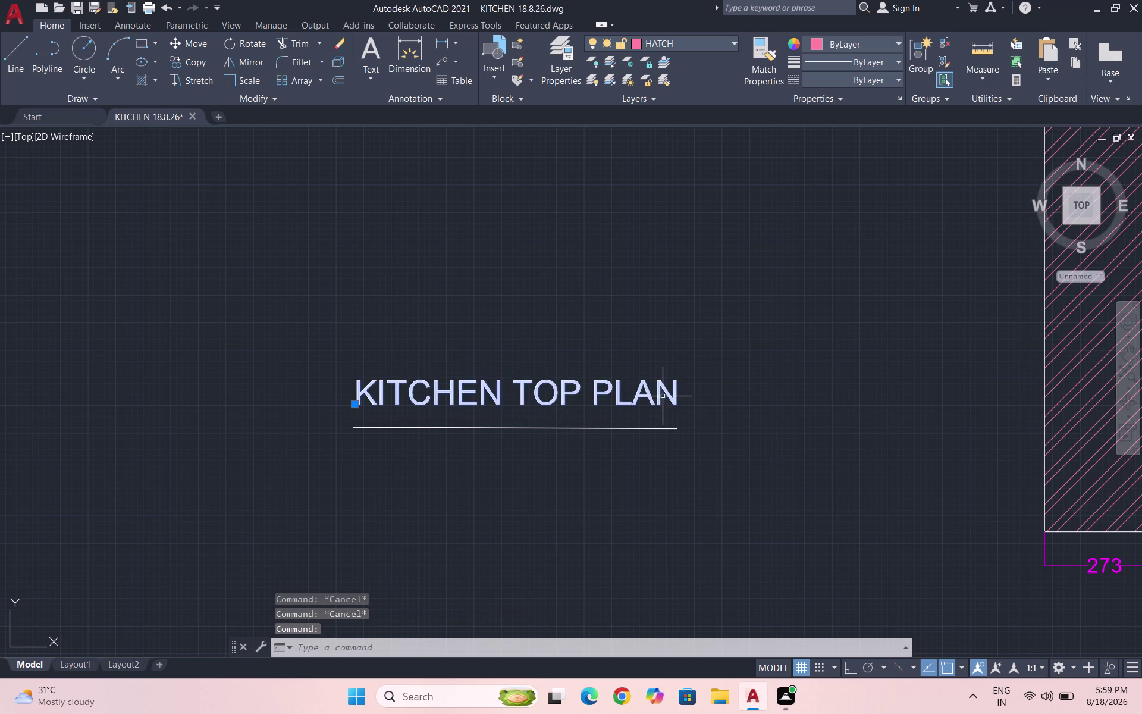
key(space)
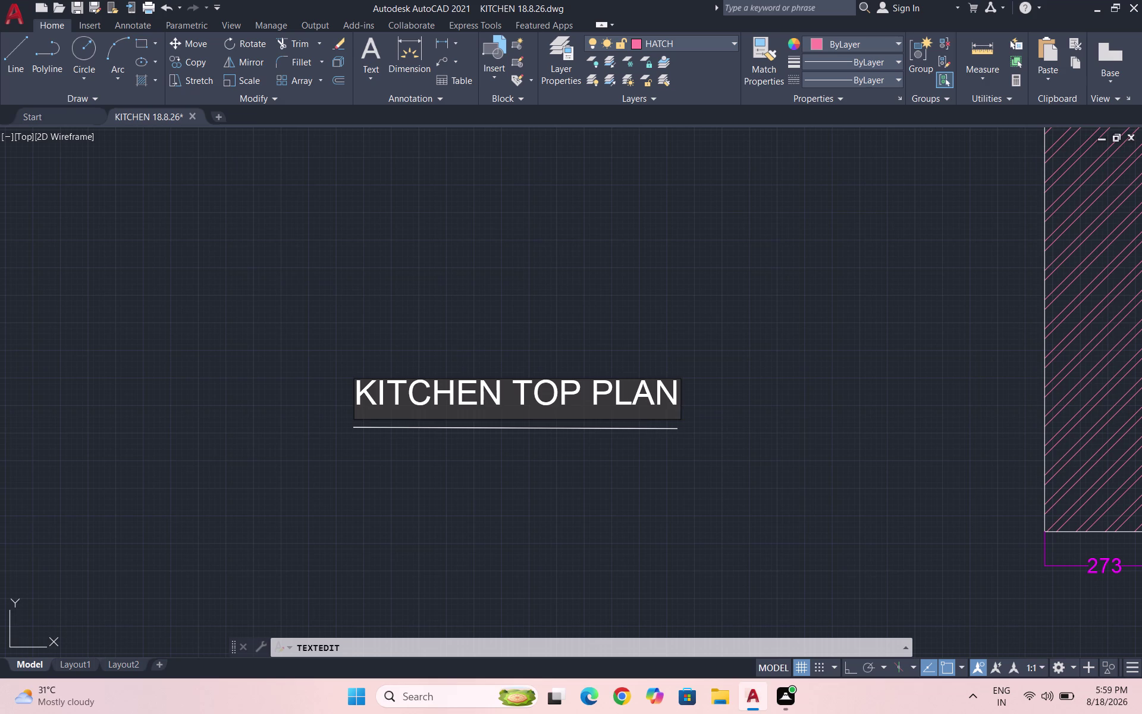
click(674, 394)
key(Escape)
key(Escape)
key(Escape)
key(Escape)
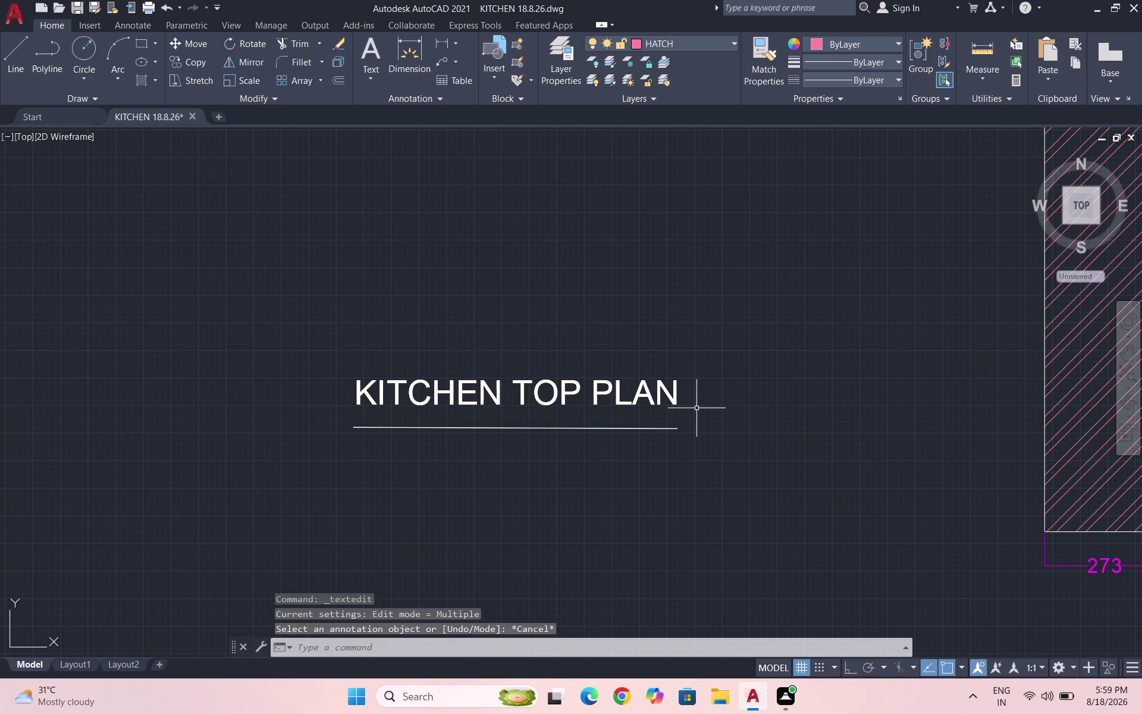
key(Escape)
key(Escape)
scroll(down, 3)
scroll(down, 3)
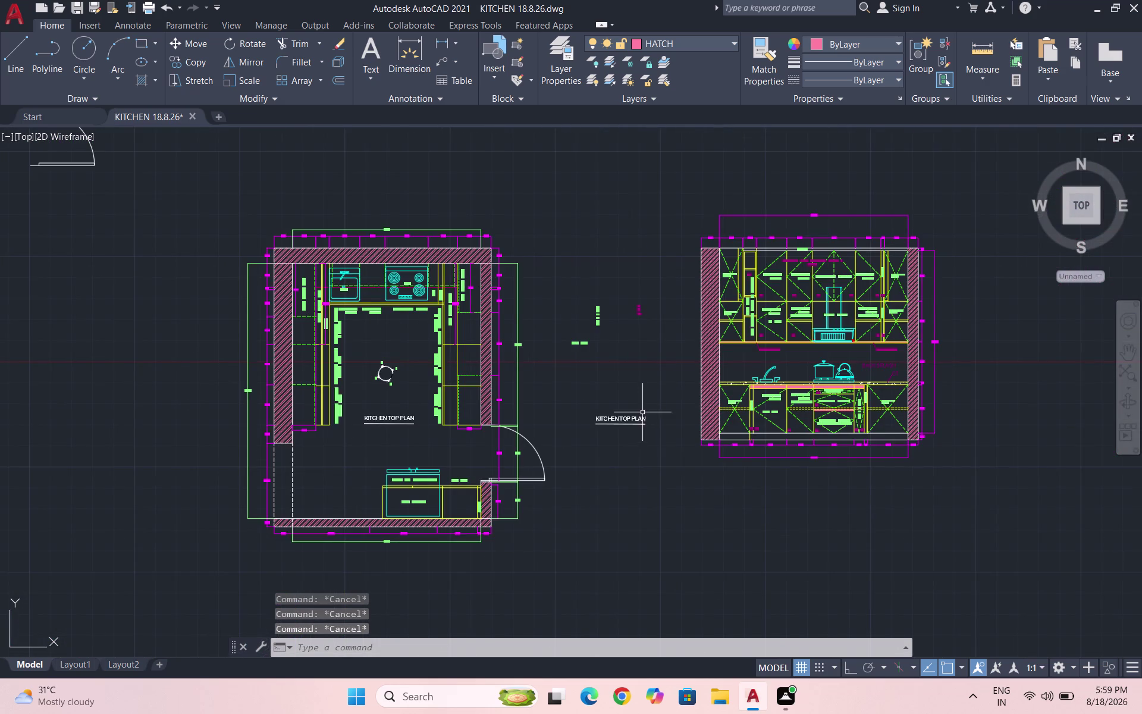
scroll(up, 3)
Try TEXTEDIT on the copied title, entering 'KI'.
double_click(621, 437)
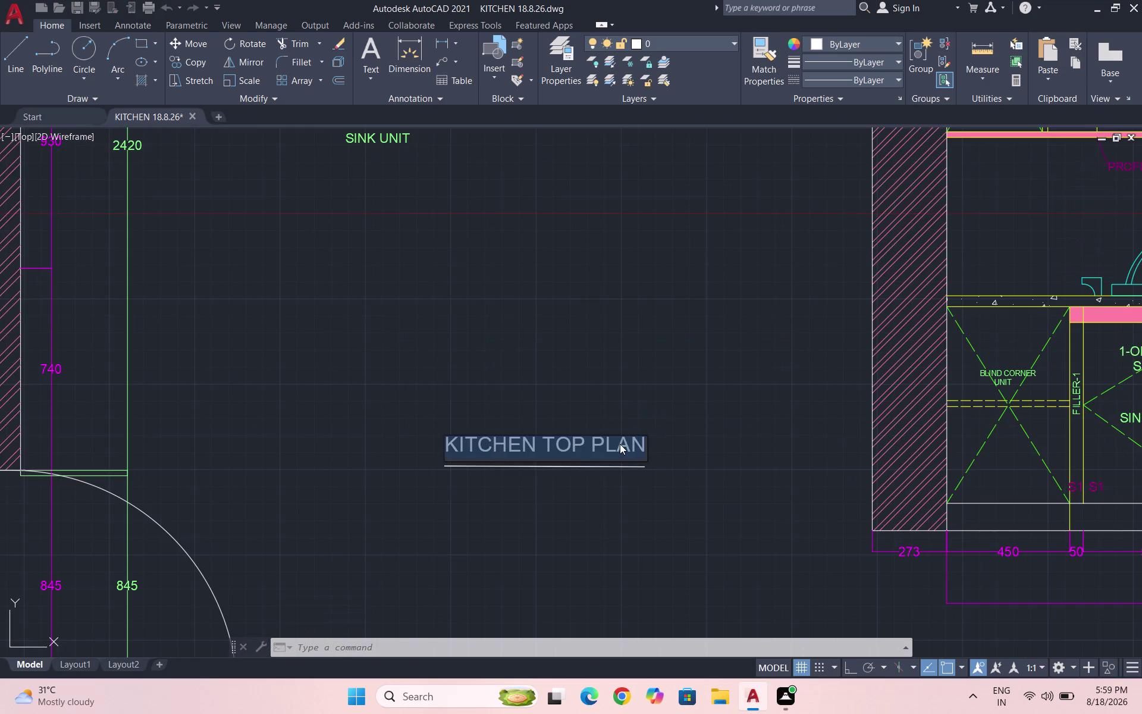
key(space)
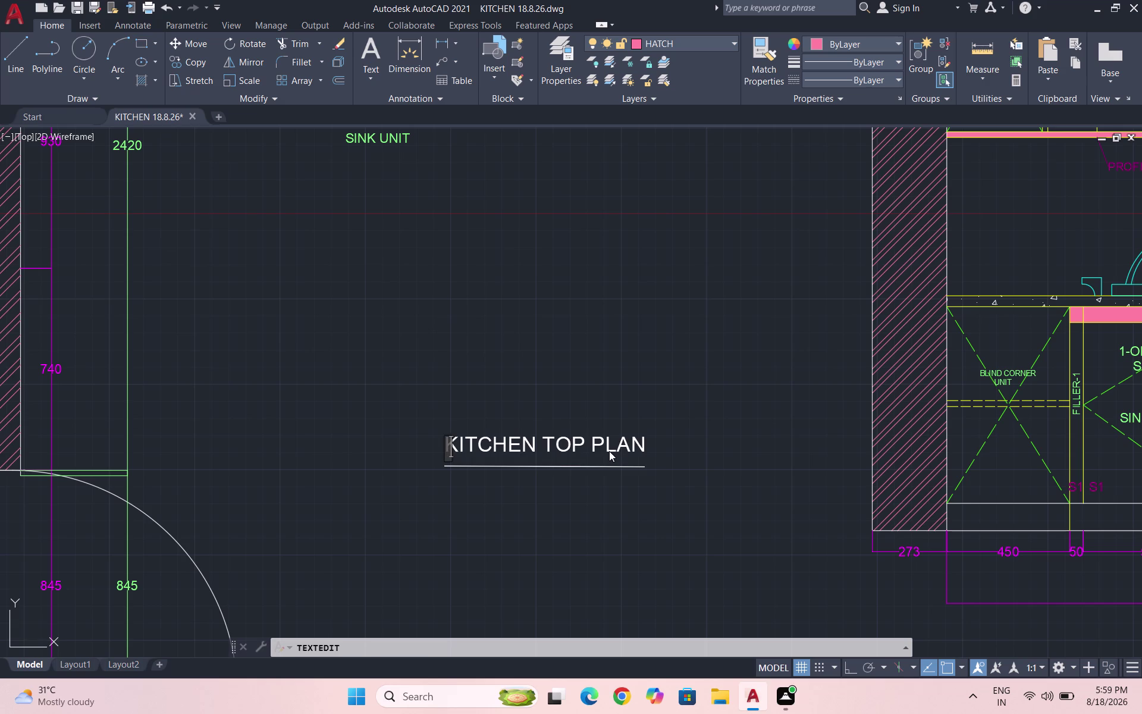
text(KI)
key(Return)
key(Return)
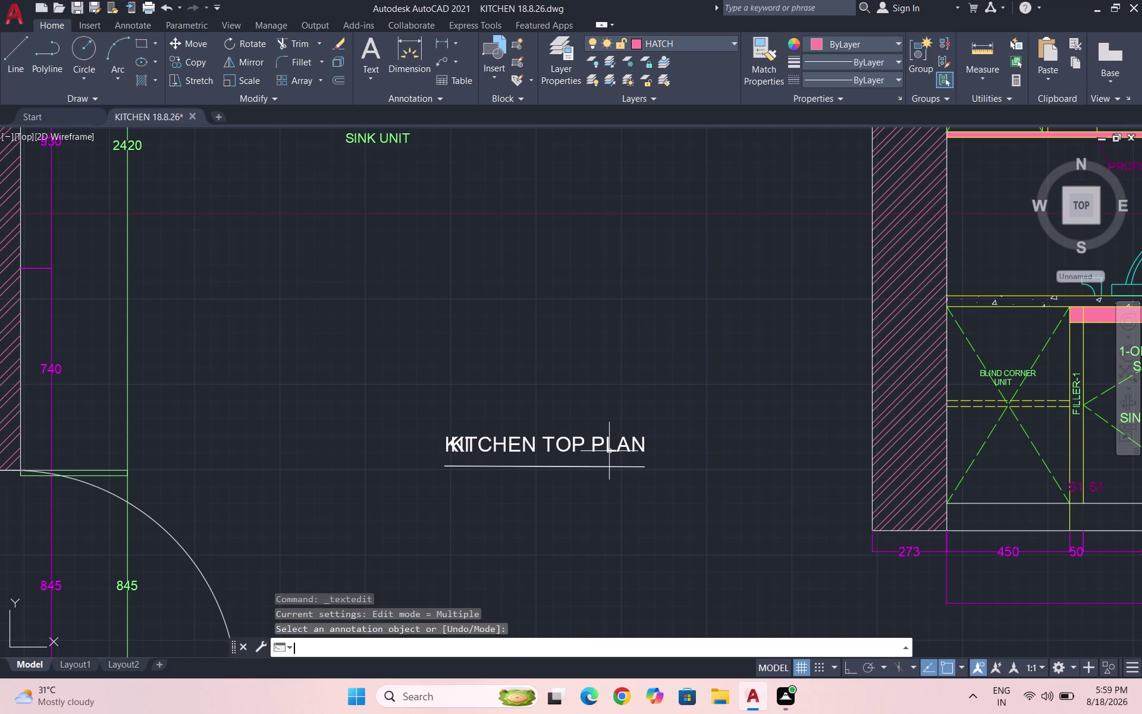
key(Escape)
Erase the stray KITCHEN TOP PLAN copy along with its underline.
click(633, 471)
click(467, 438)
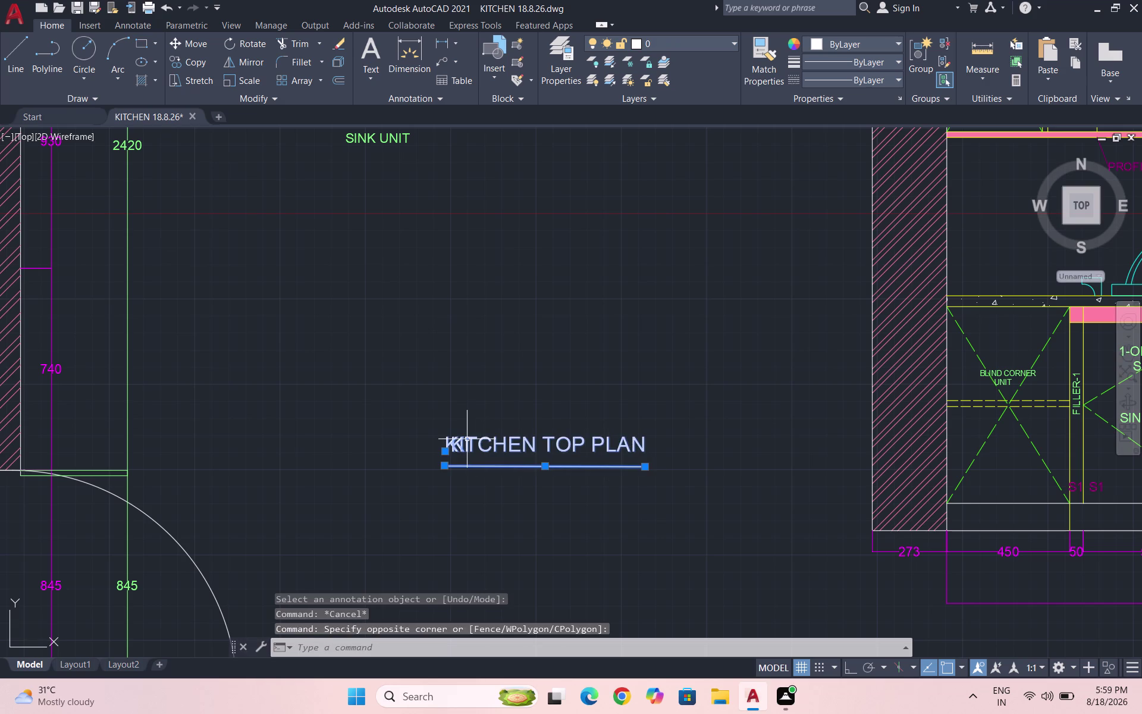
key(Delete)
key(Escape)
key(Escape)
key(Escape)
scroll(down, 3)
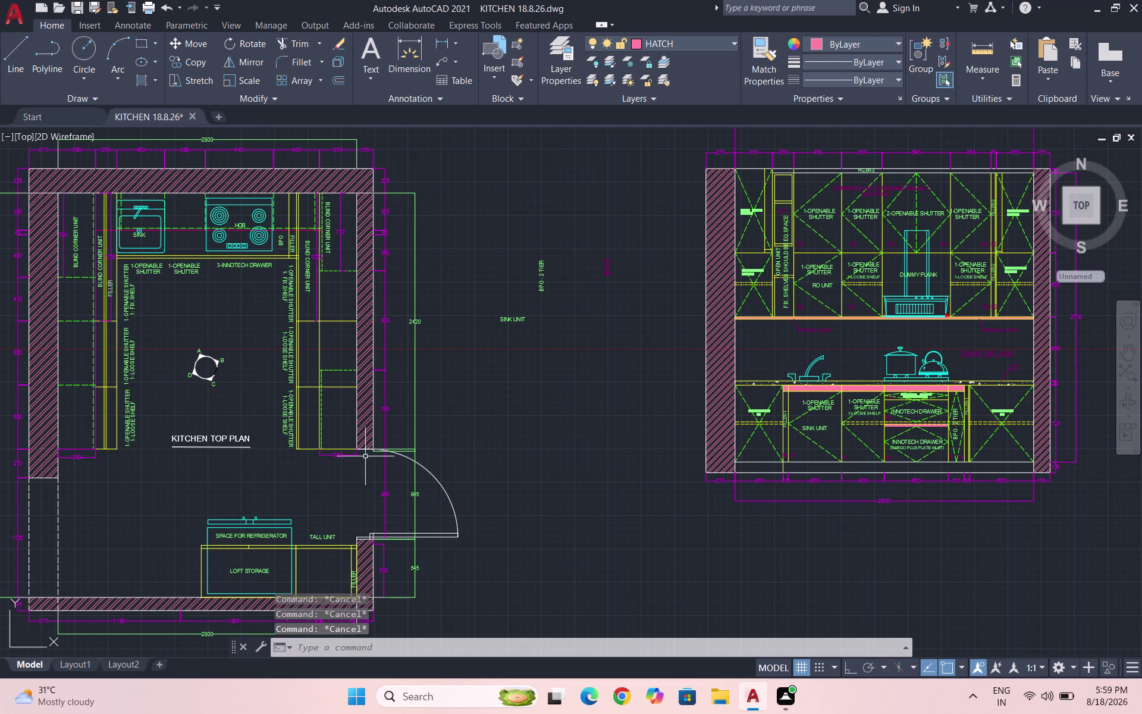
scroll(up, 3)
Copy the underlined KITCHEN TOP PLAN title near the SINK UNIT label.
drag(309, 485, 273, 472)
click(194, 448)
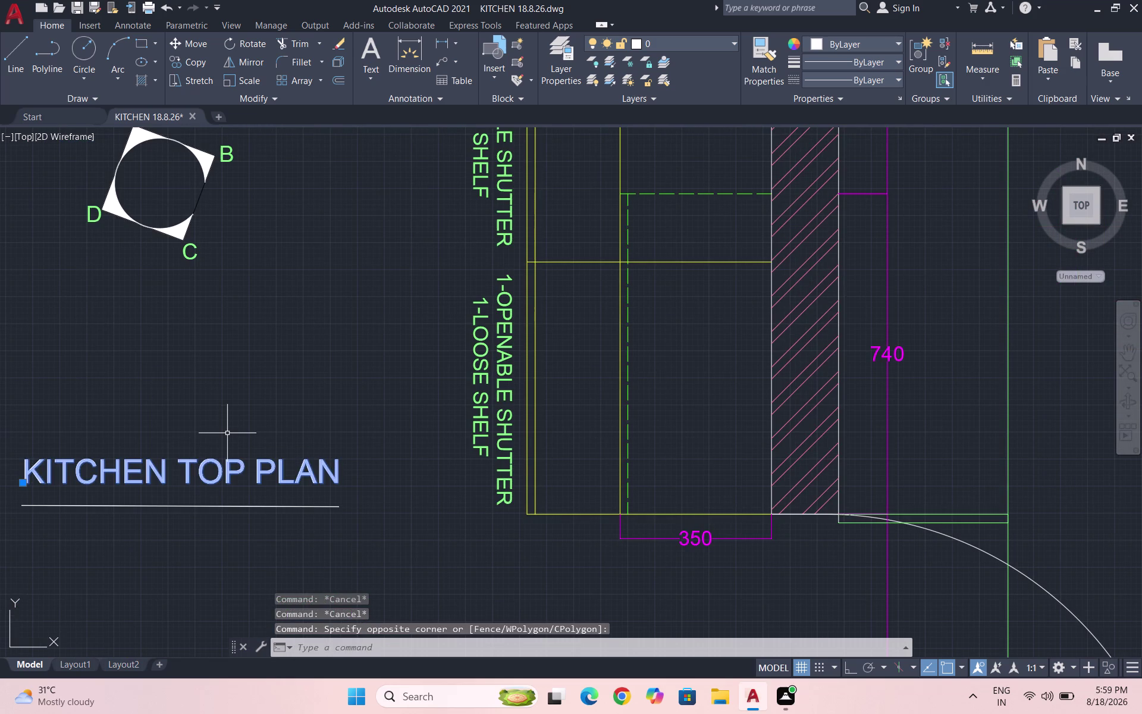
text(CO)
key(Return)
drag(227, 477, 221, 472)
scroll(down, 3)
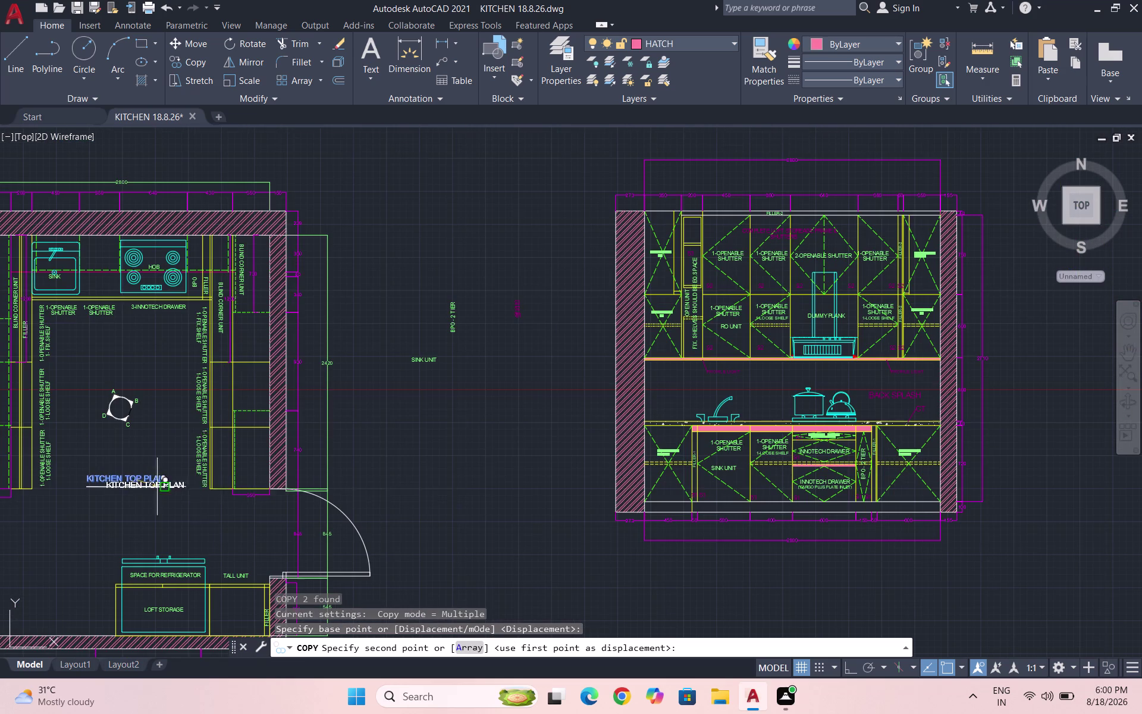
click(491, 478)
key(Escape)
Open the new title copy and delete its wording.
double_click(490, 478)
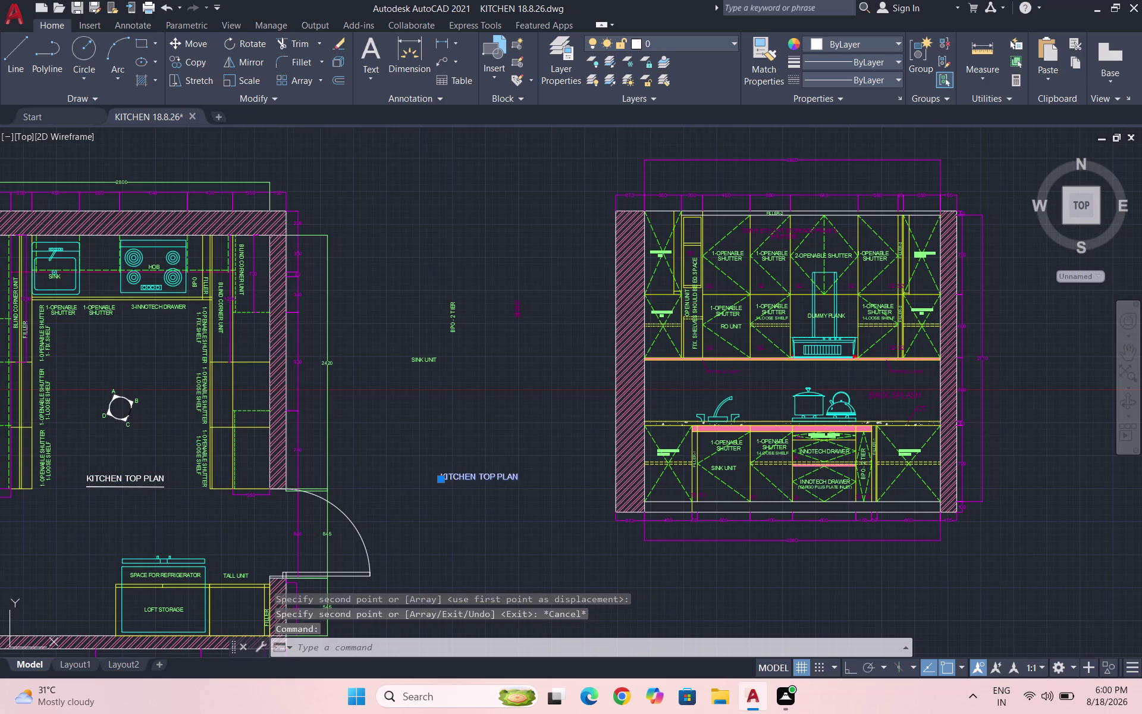
click(509, 474)
click(515, 477)
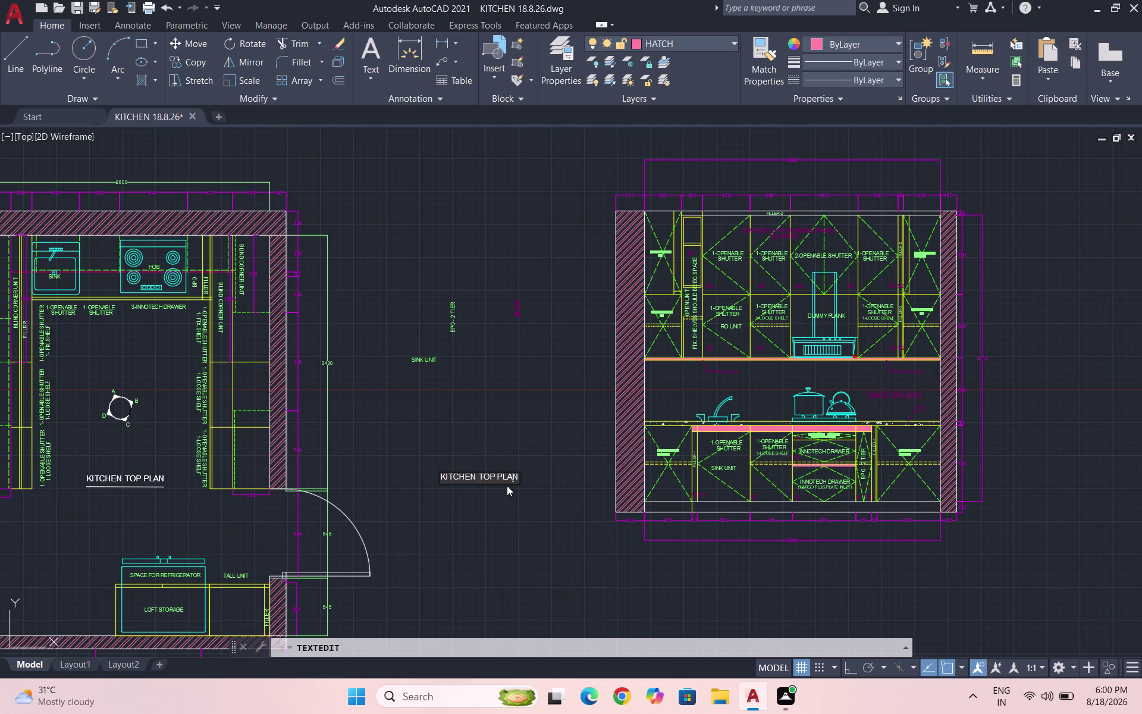
key(Right)
key(BackSpace)
key(BackSpace)
key(BackSpace)
key(BackSpace)
key(BackSpace)
key(BackSpace)
key(BackSpace)
key(BackSpace)
key(BackSpace)
key(BackSpace)
key(BackSpace)
key(Escape)
key(Escape)
key(Escape)
key(Escape)
key(Escape)
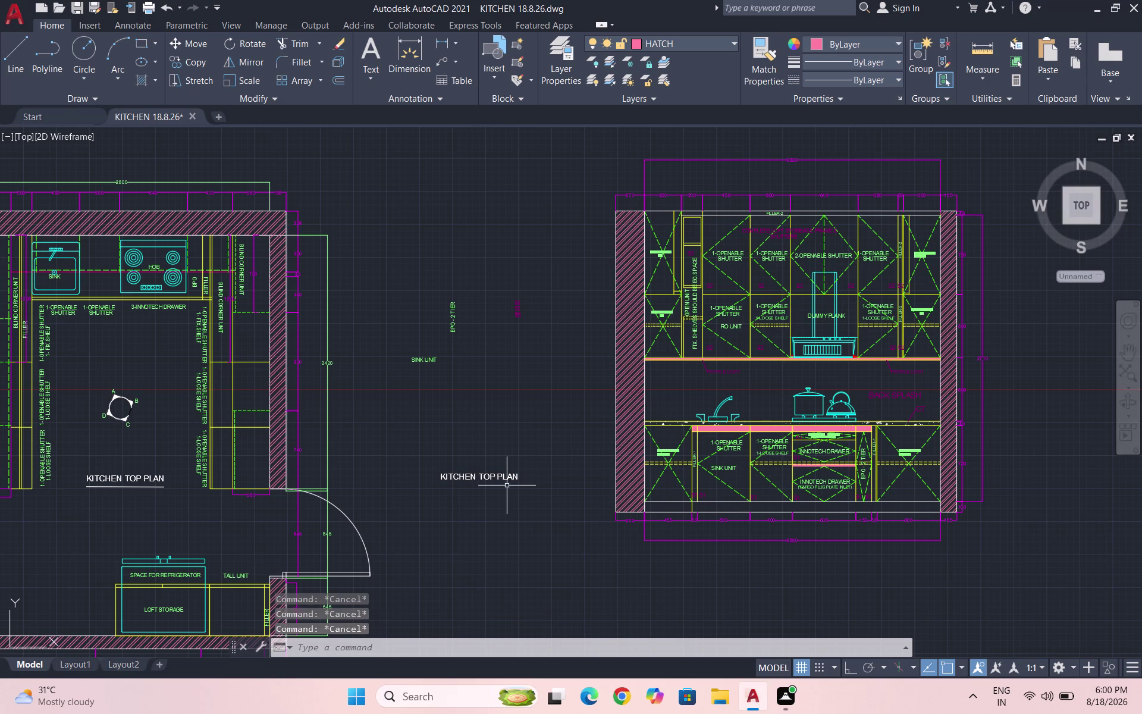
Erase the new title copy and its underline.
drag(519, 483, 447, 452)
click(432, 445)
key(Delete)
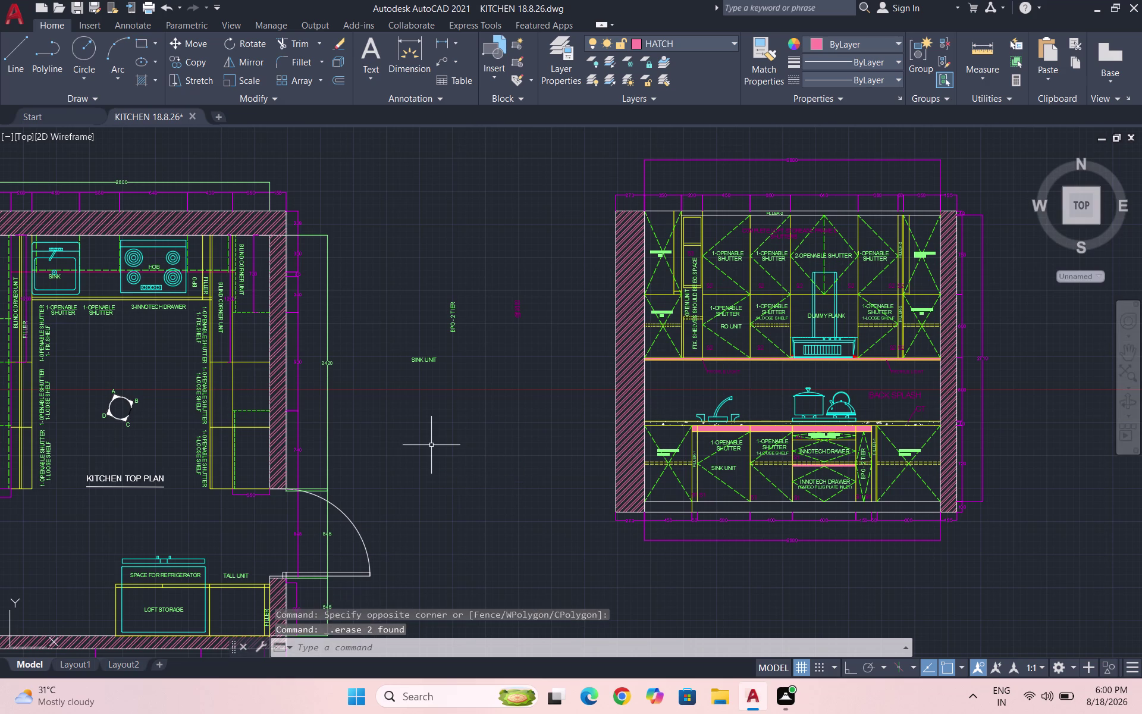
key(Escape)
key(Escape)
scroll(down, 3)
scroll(up, 3)
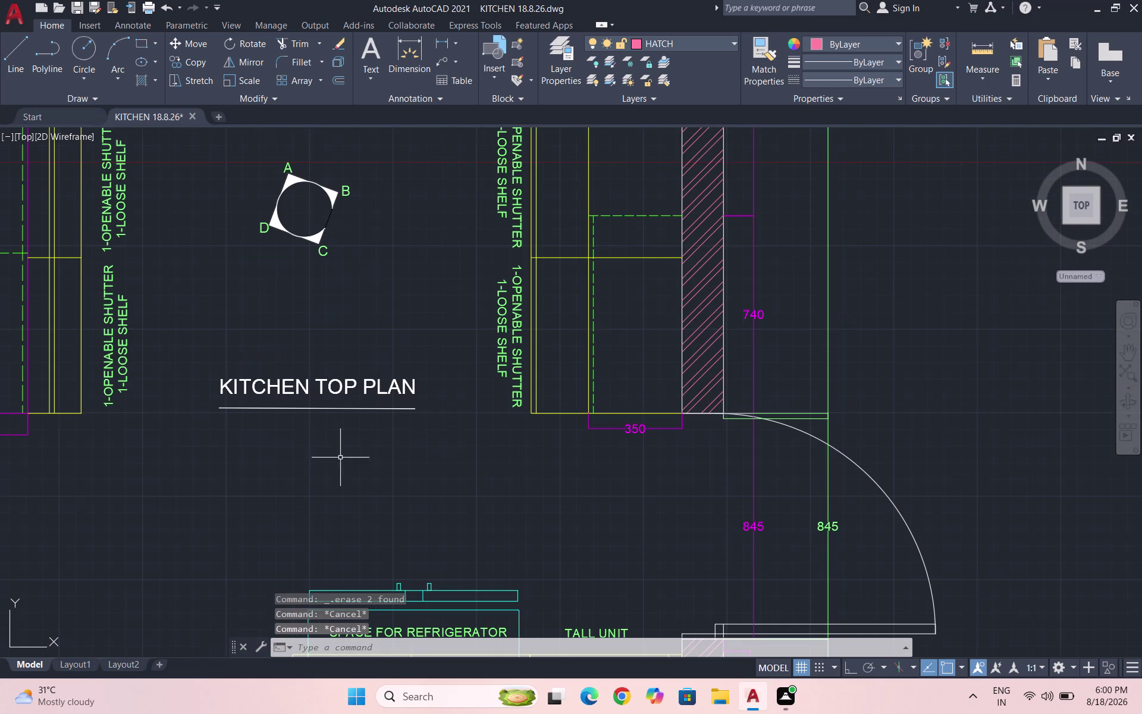
Select the KITCHEN TOP PLAN title and underline and begin copying it.
drag(433, 436, 402, 424)
click(188, 339)
text(CO)
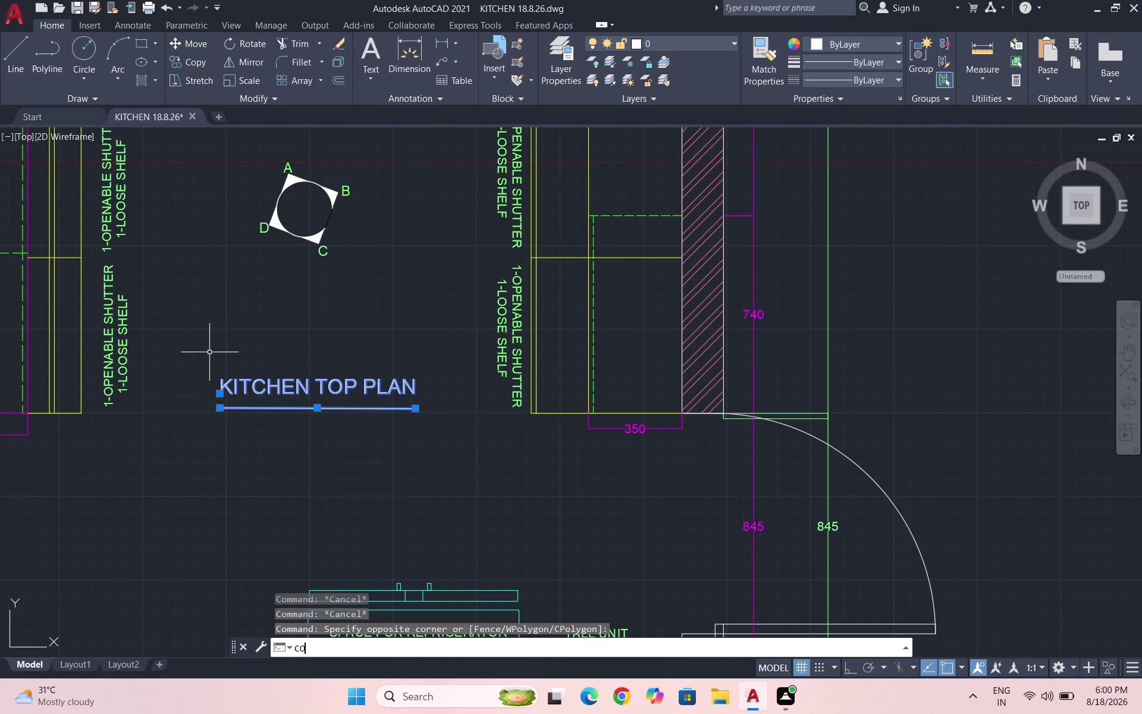
key(Return)
click(220, 371)
Place the copied KITCHEN TOP PLAN title in empty space.
scroll(down, 3)
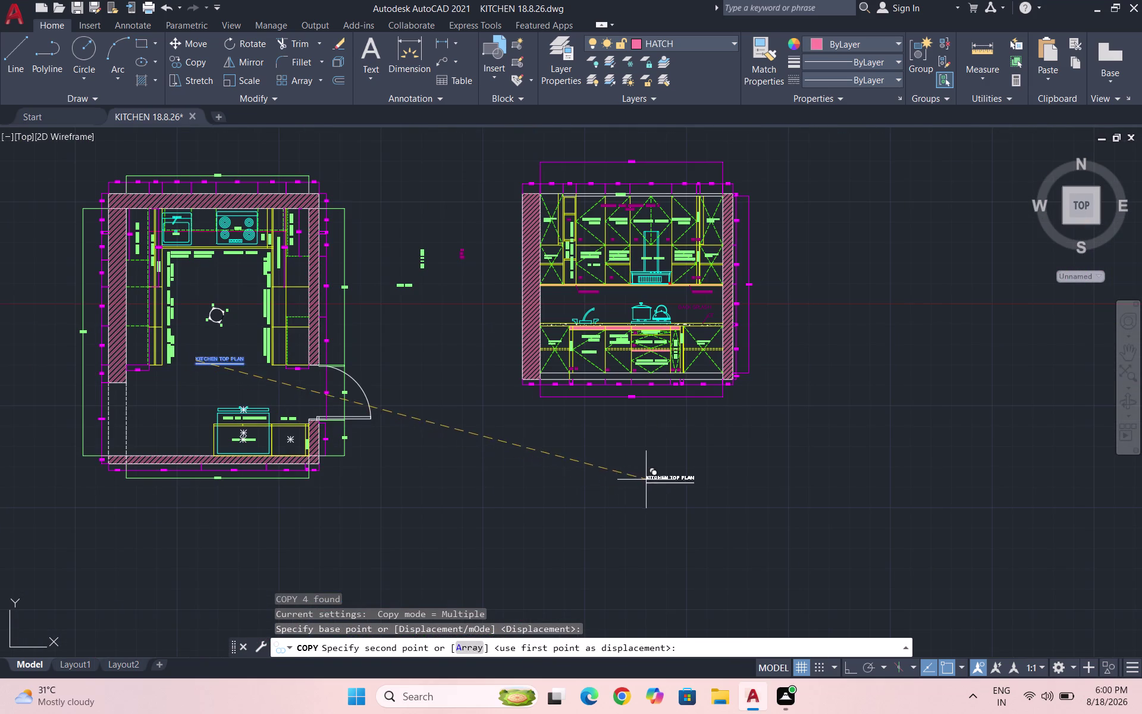
click(623, 462)
key(Escape)
scroll(up, 3)
key(Escape)
scroll(up, 3)
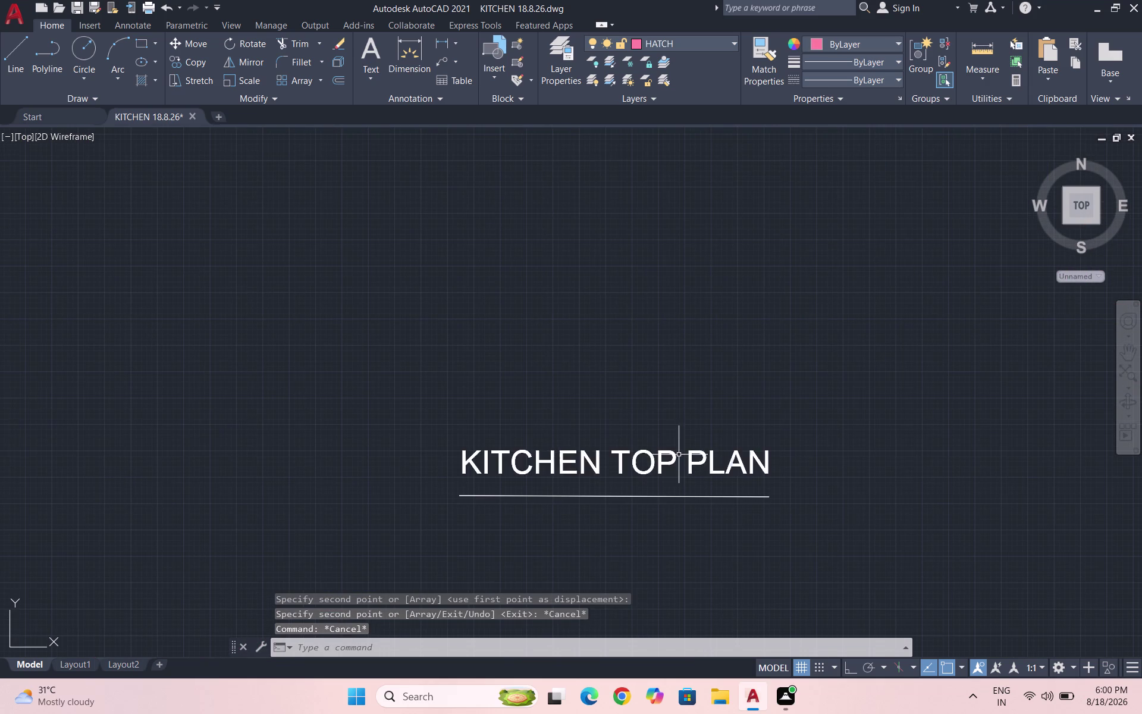
Edit the copied title and delete its old wording.
double_click(669, 456)
click(589, 463)
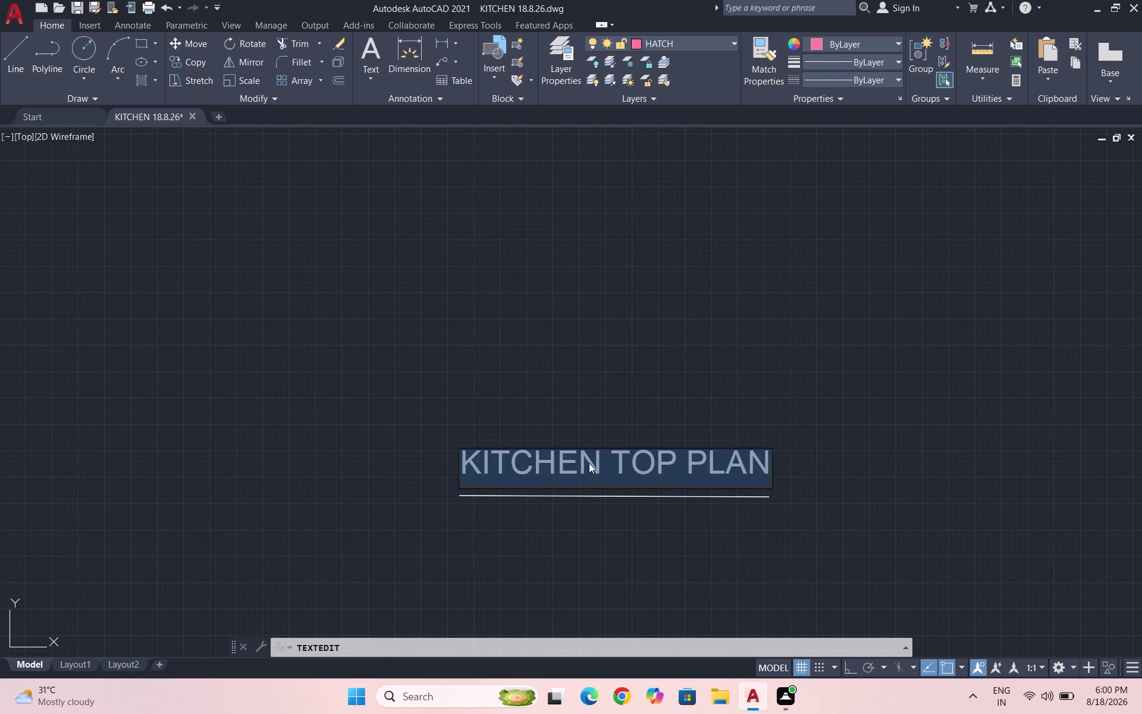
click(609, 471)
click(678, 467)
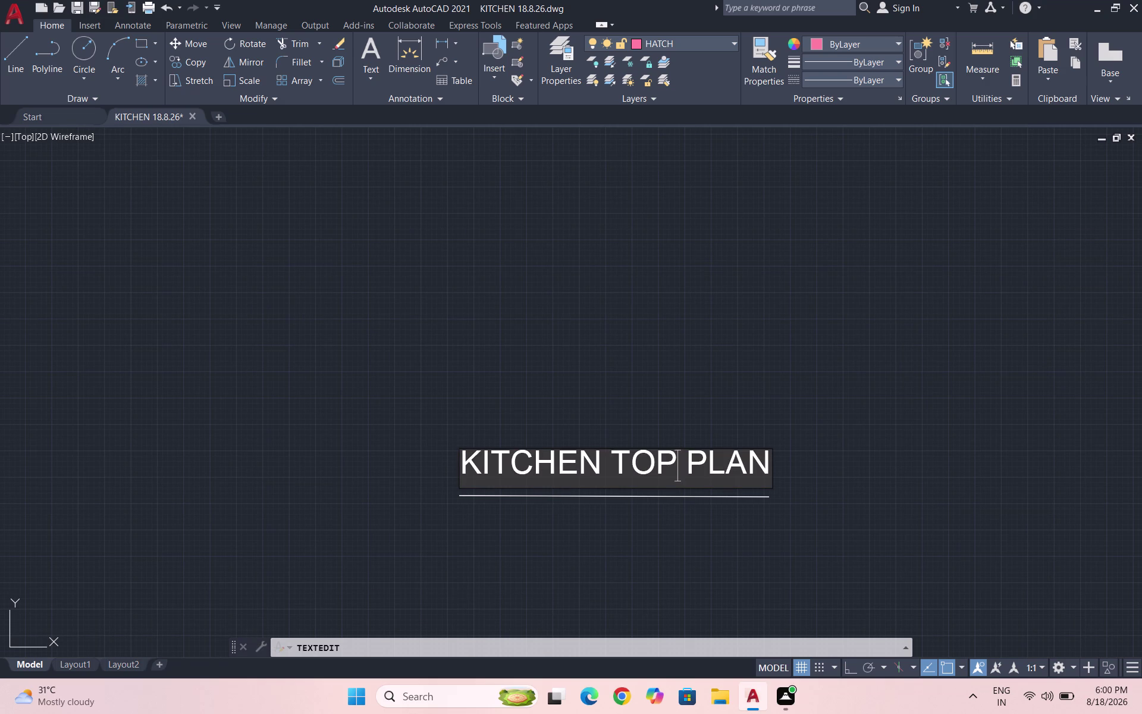
key(BackSpace)
key(BackSpace)
key(BackSpace)
key(Right)
key(Right)
key(Right)
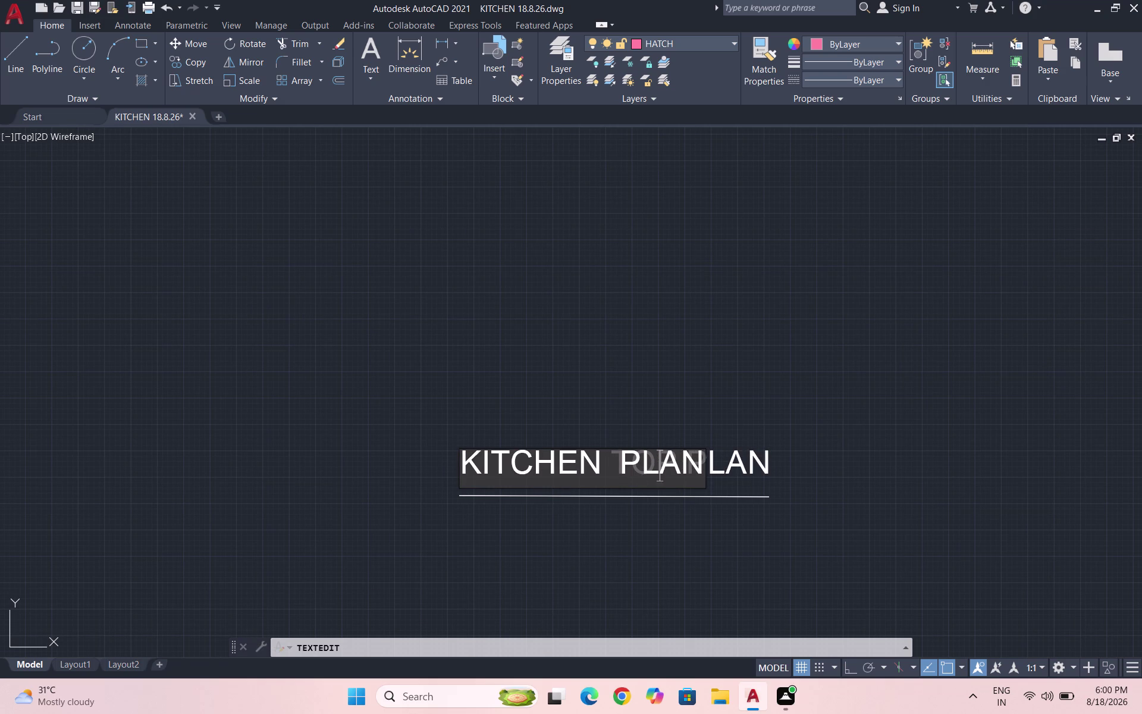
key(Right)
key(Right)
key(Right)
key(BackSpace)
key(BackSpace)
key(BackSpace)
key(BackSpace)
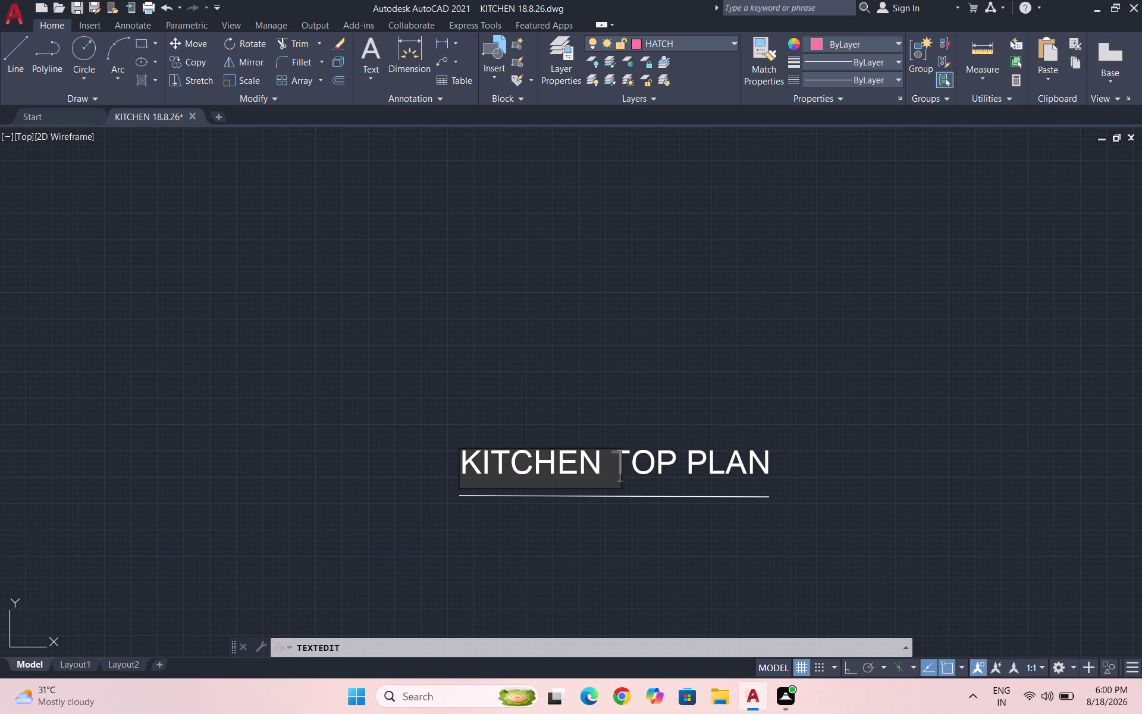
Type the new title text 'KITCHEN ELEVATION AT - A' and finish editing.
text(ELEVAT)
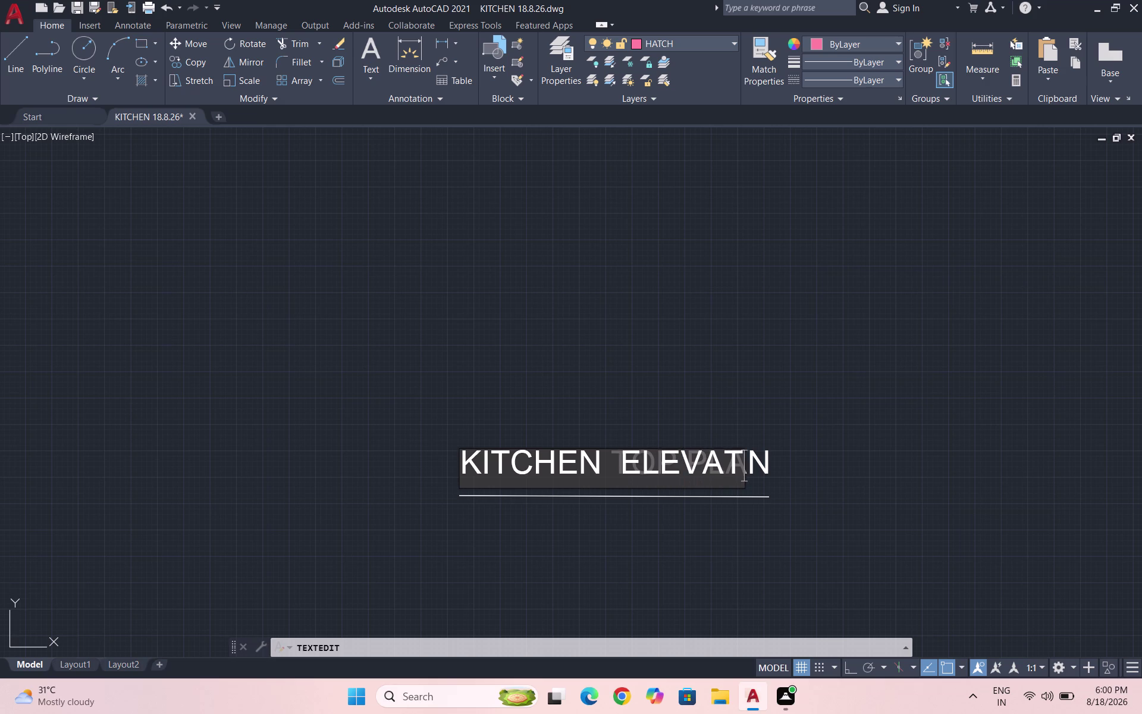
key(i)
text(ON)
key(space)
key(a)
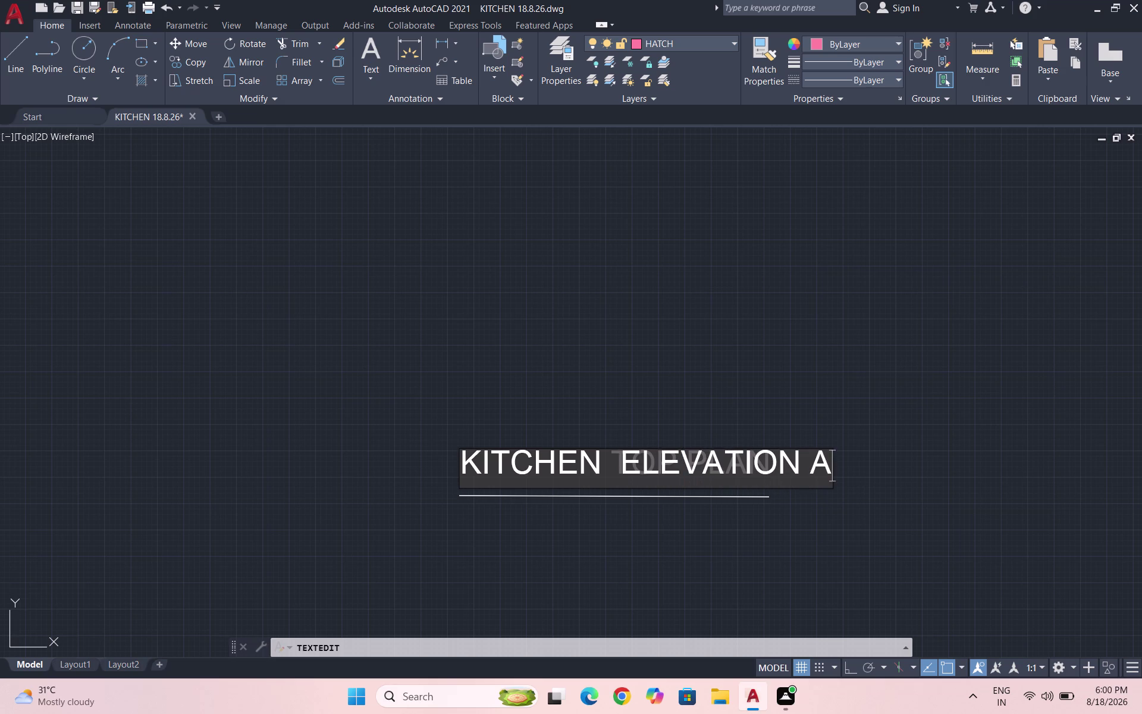
text(T)
key(space)
text(- A)
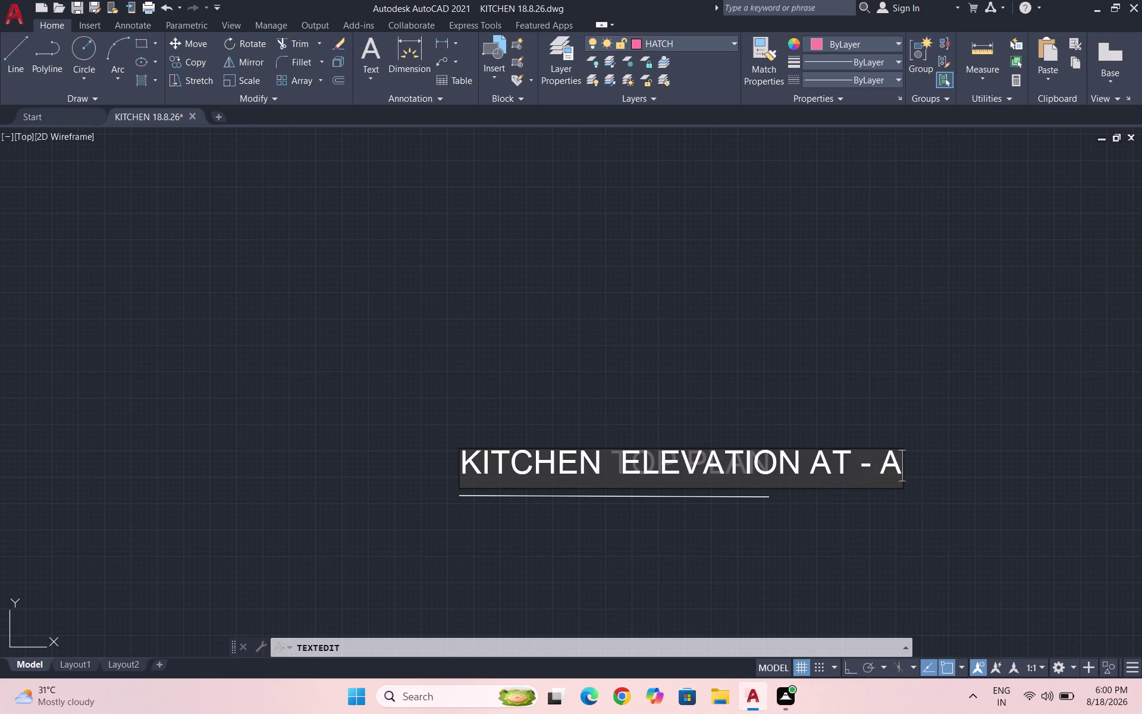
click(885, 548)
key(Escape)
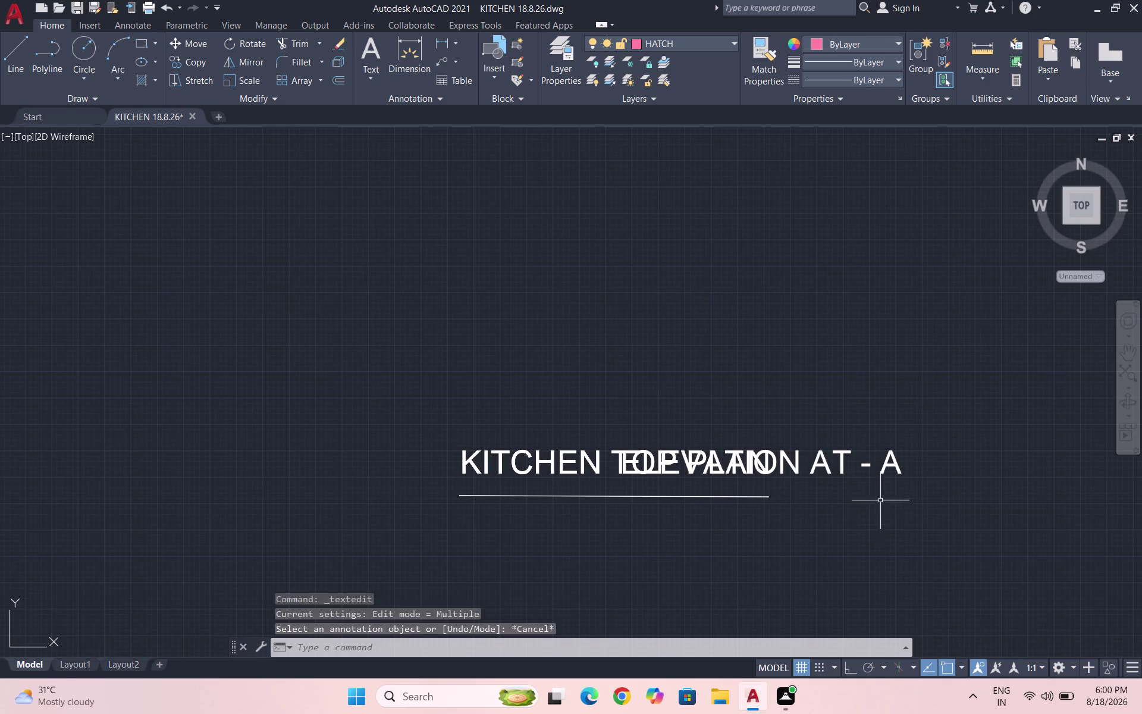
Move the reworded title above the KITCHEN TOP PLAN title.
drag(881, 497, 874, 479)
click(836, 425)
key(c)
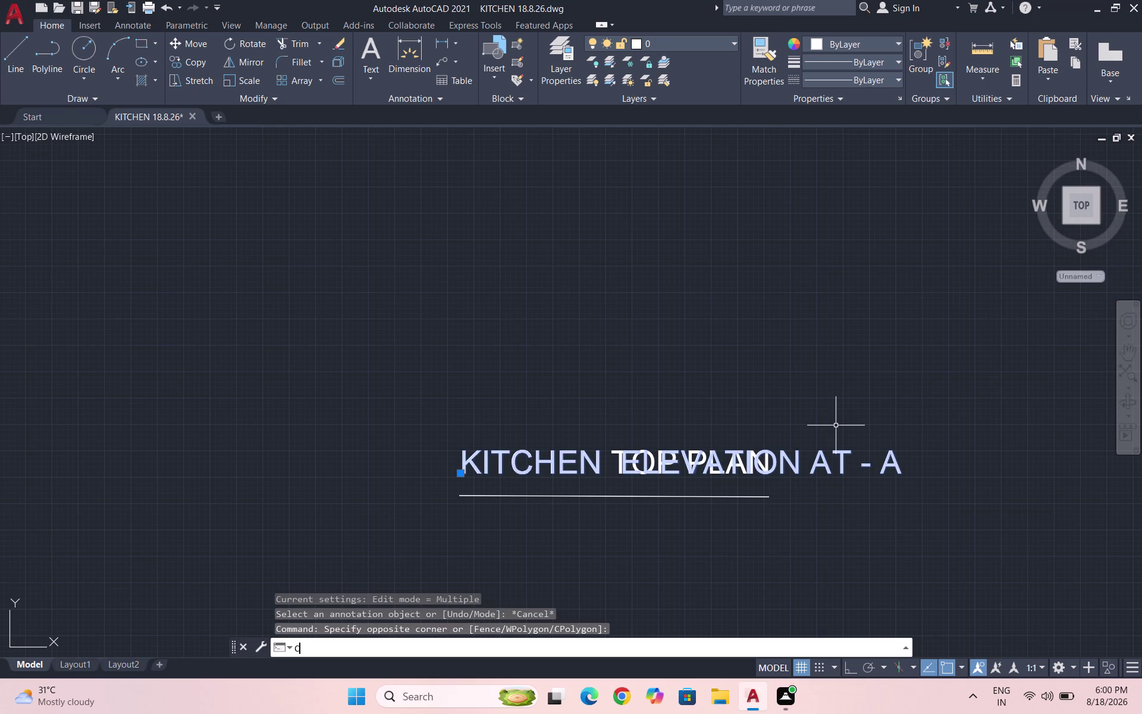
key(BackSpace)
key(m)
key(Return)
drag(846, 467, 844, 460)
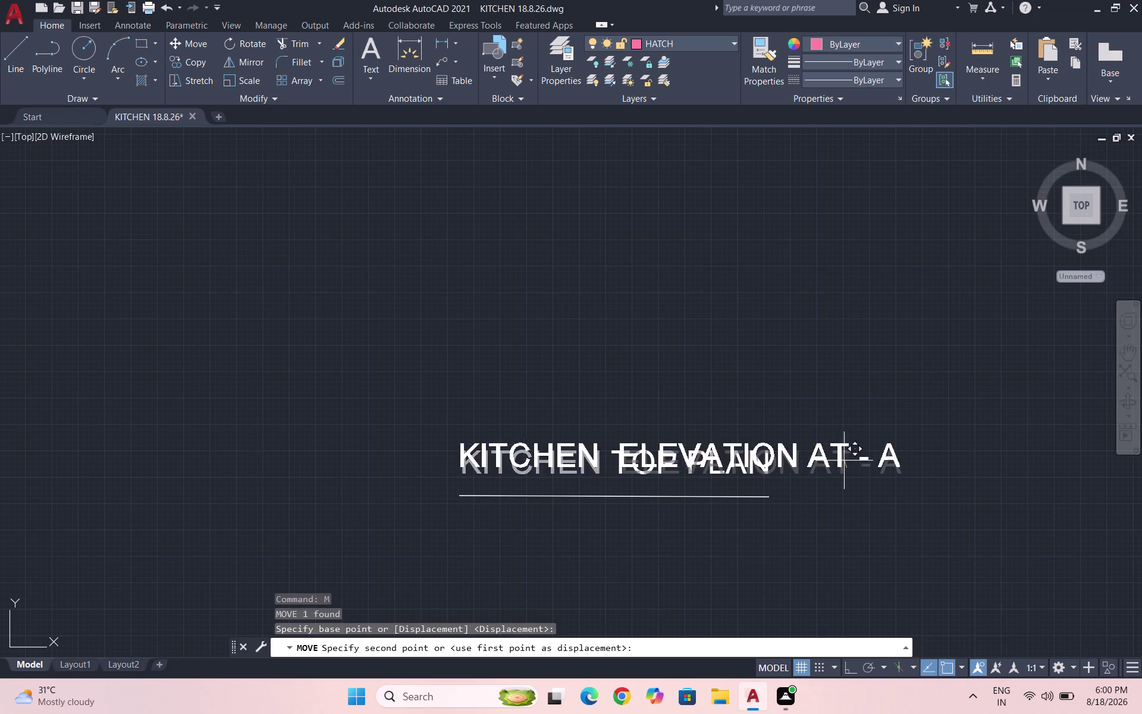
drag(844, 460, 839, 451)
click(803, 337)
key(Escape)
key(Escape)
Draw an underline beneath the KITCHEN ELEVATION AT - A title.
key(l)
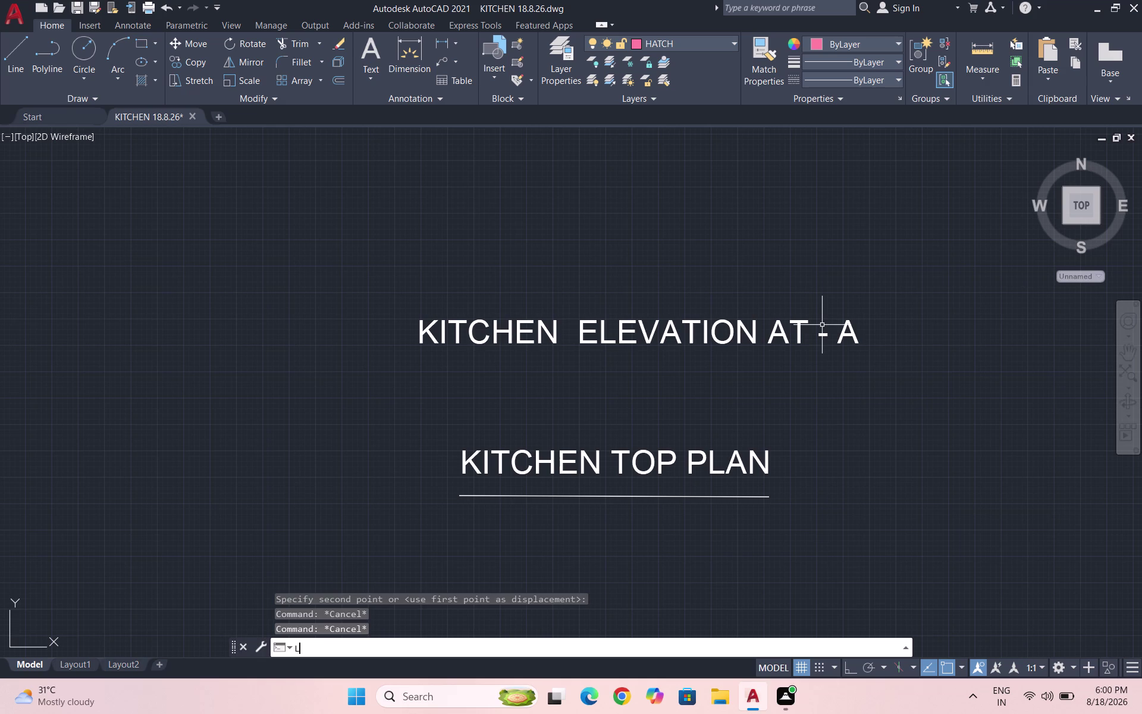
key(Return)
click(420, 363)
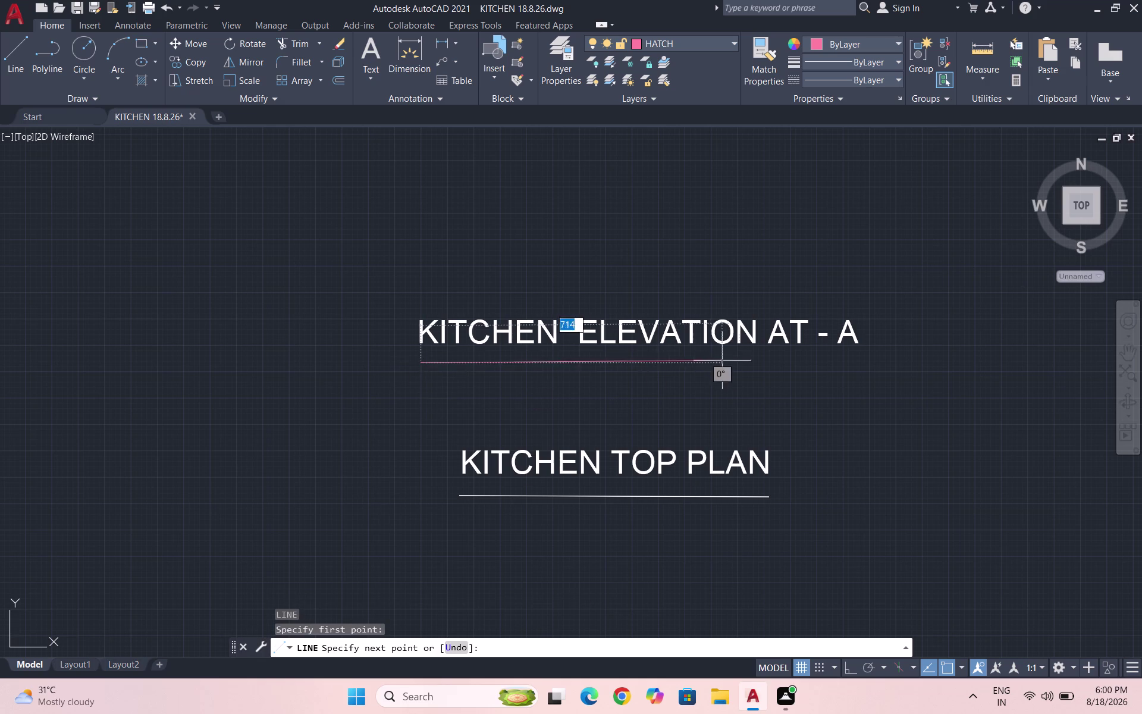
click(862, 363)
key(Escape)
Put the underline on a white layer from the Layers dropdown.
drag(852, 377, 841, 374)
click(784, 370)
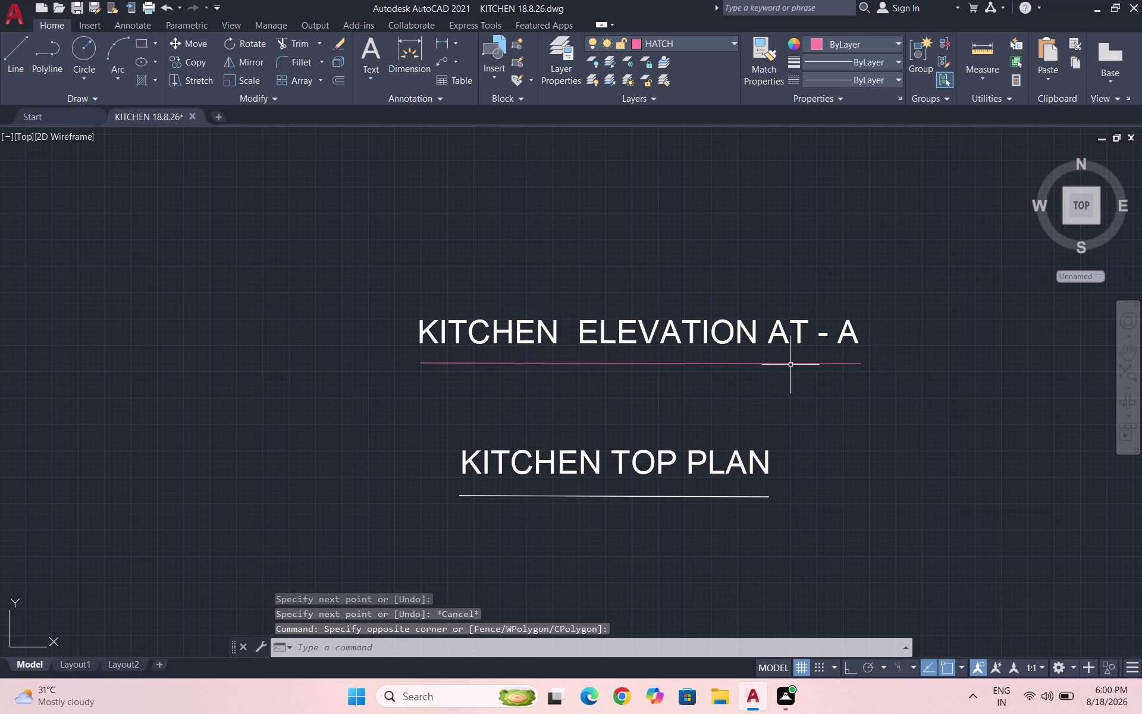
drag(798, 387, 766, 377)
drag(733, 366, 713, 363)
click(704, 359)
key(Escape)
drag(767, 394, 710, 370)
click(686, 366)
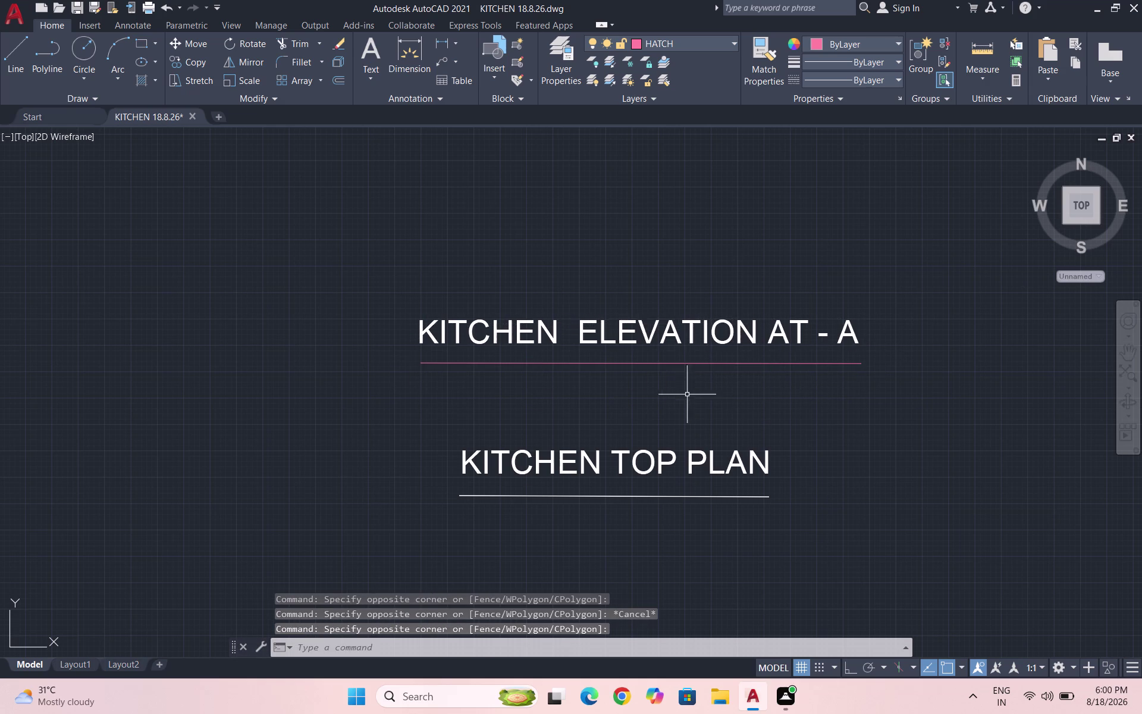
drag(710, 396, 671, 372)
click(616, 363)
click(700, 40)
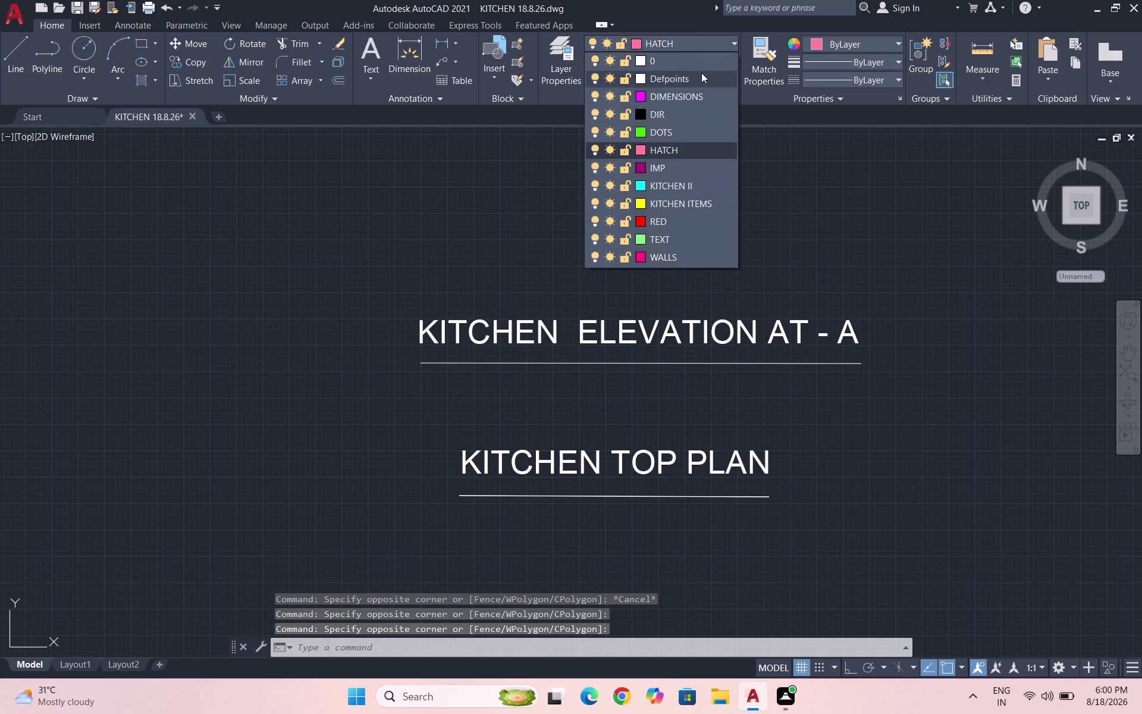
click(695, 64)
key(Escape)
Move the elevation title and underline just below the elevation drawing.
scroll(down, 3)
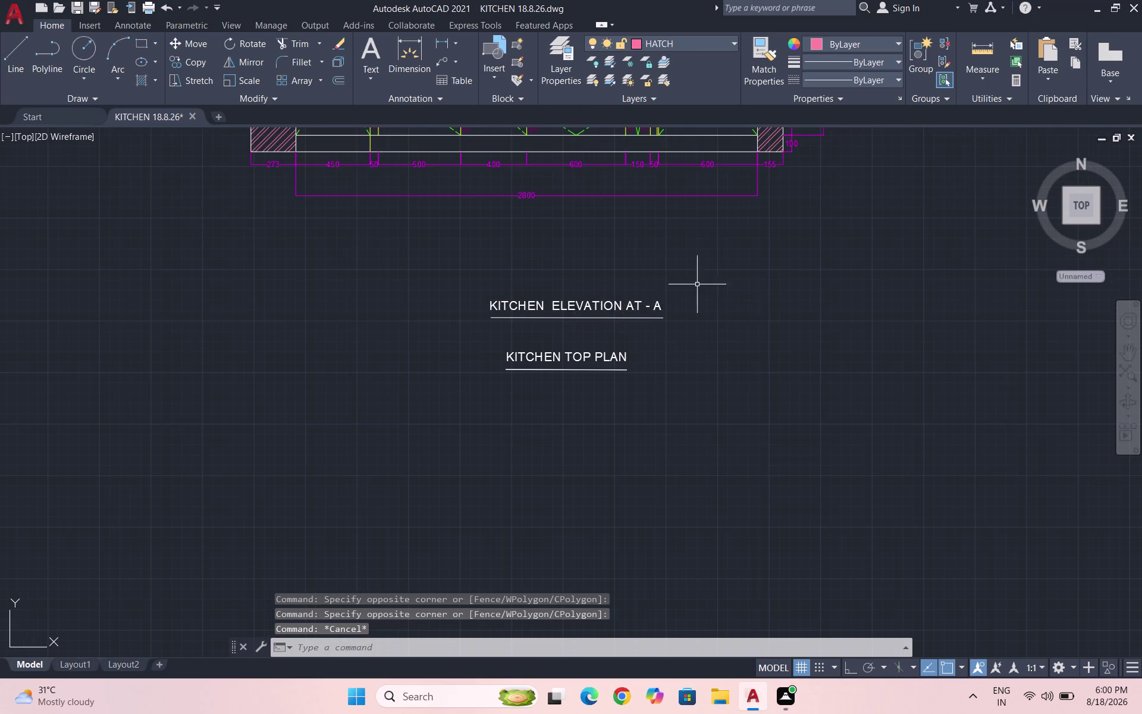
scroll(down, 3)
scroll(up, 3)
click(639, 375)
click(424, 311)
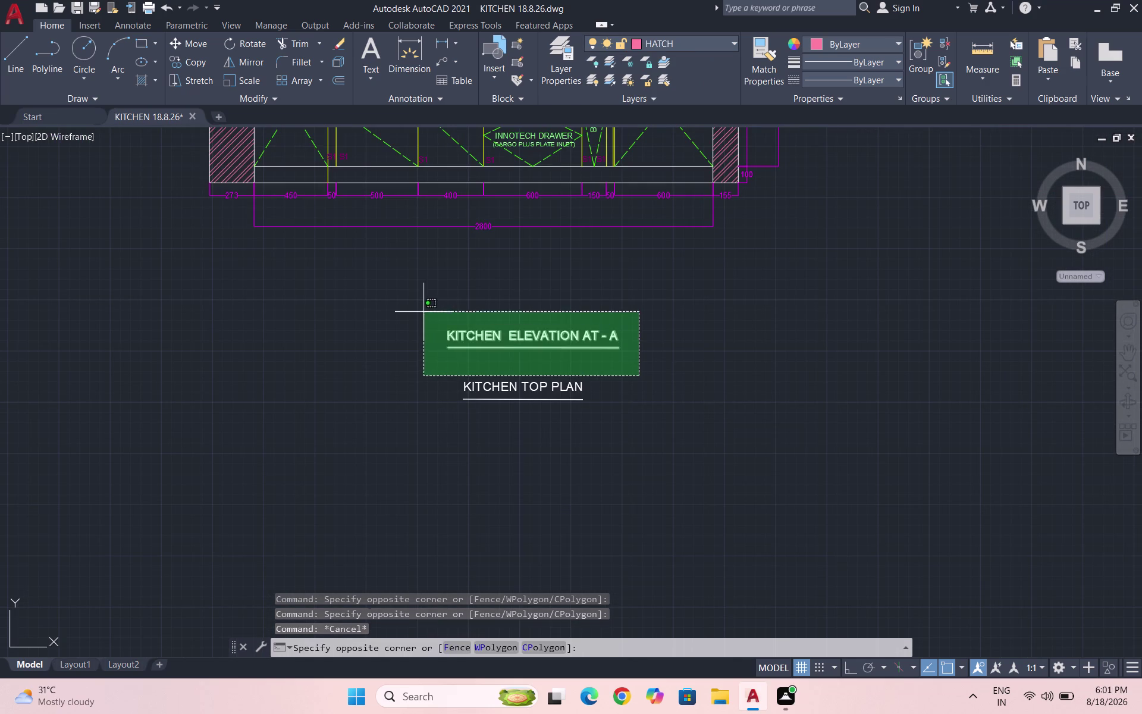
key(m)
key(Return)
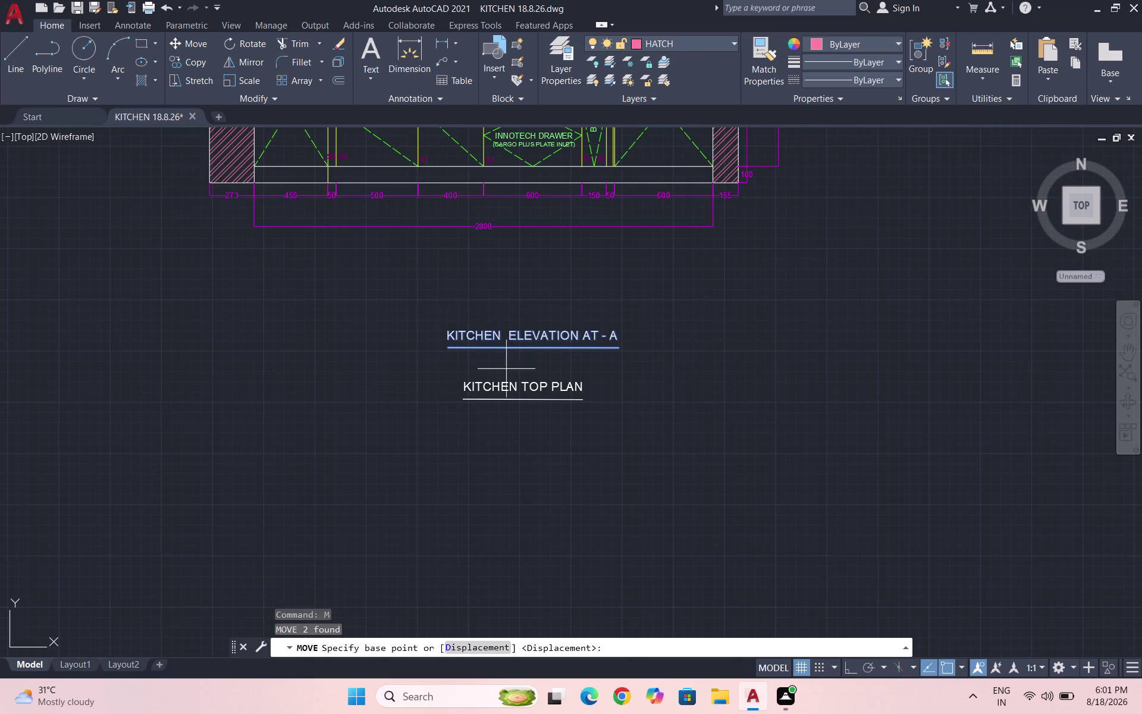
drag(509, 344, 504, 335)
click(469, 266)
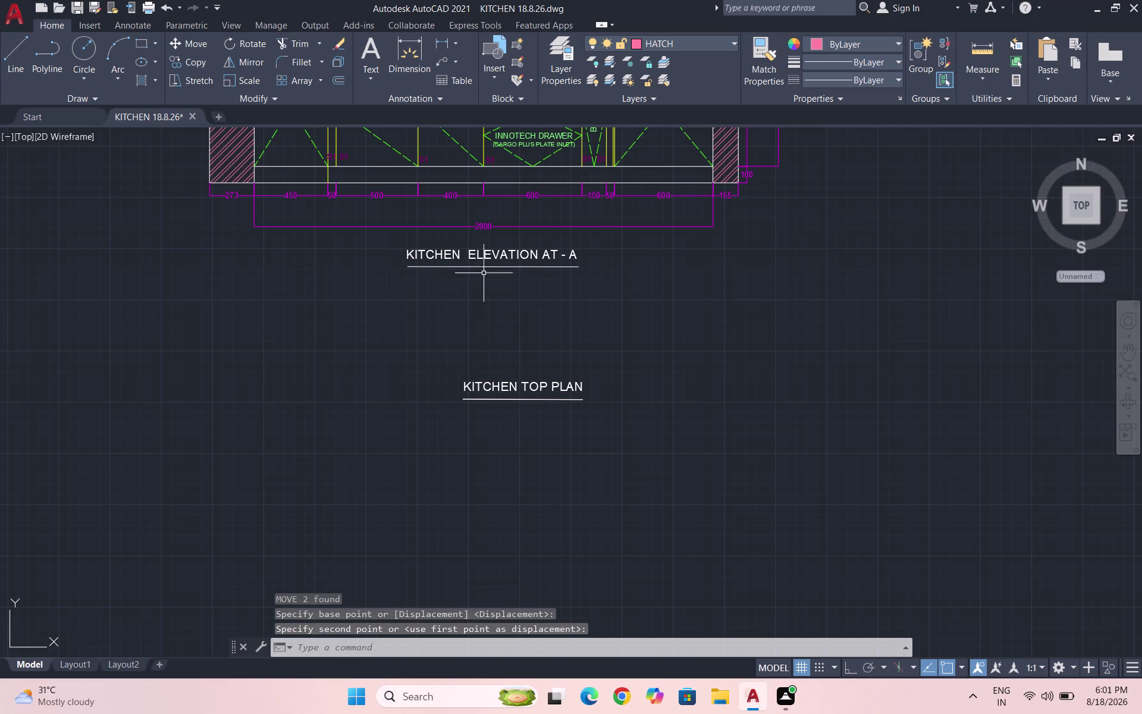
drag(618, 421, 589, 415)
click(415, 340)
Delete the leftover top plan title copy and save the drawing.
key(Delete)
key(Escape)
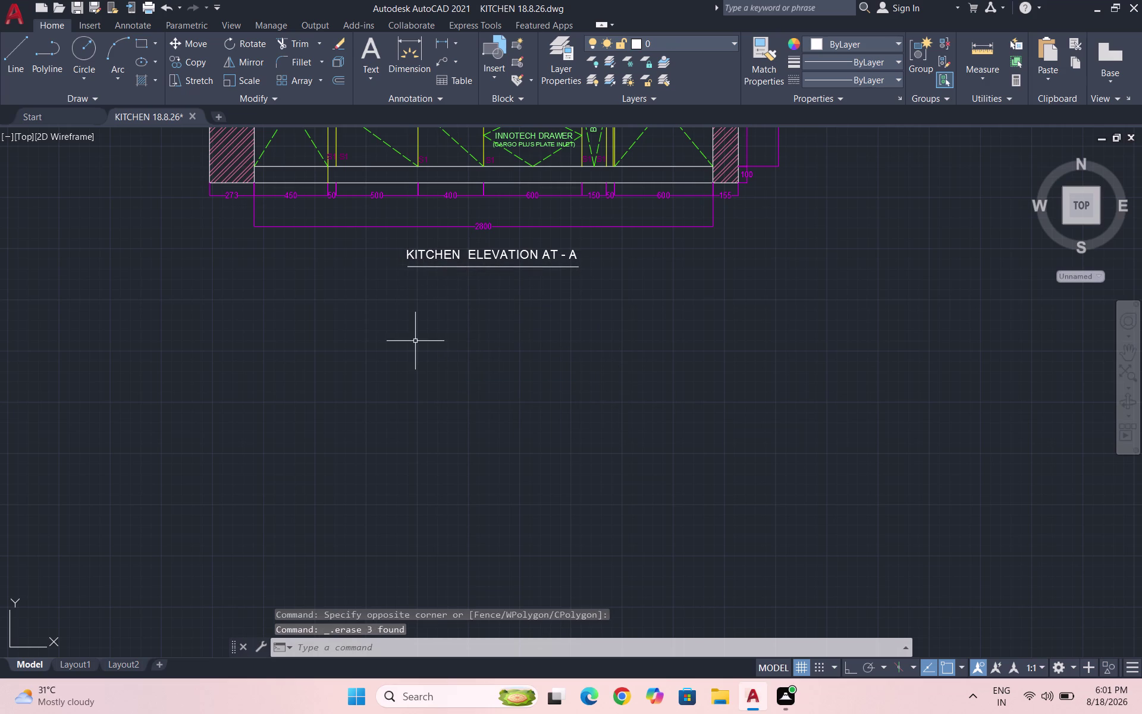
key(Escape)
key(ctrl+s)
key(ctrl+s)
scroll(down, 3)
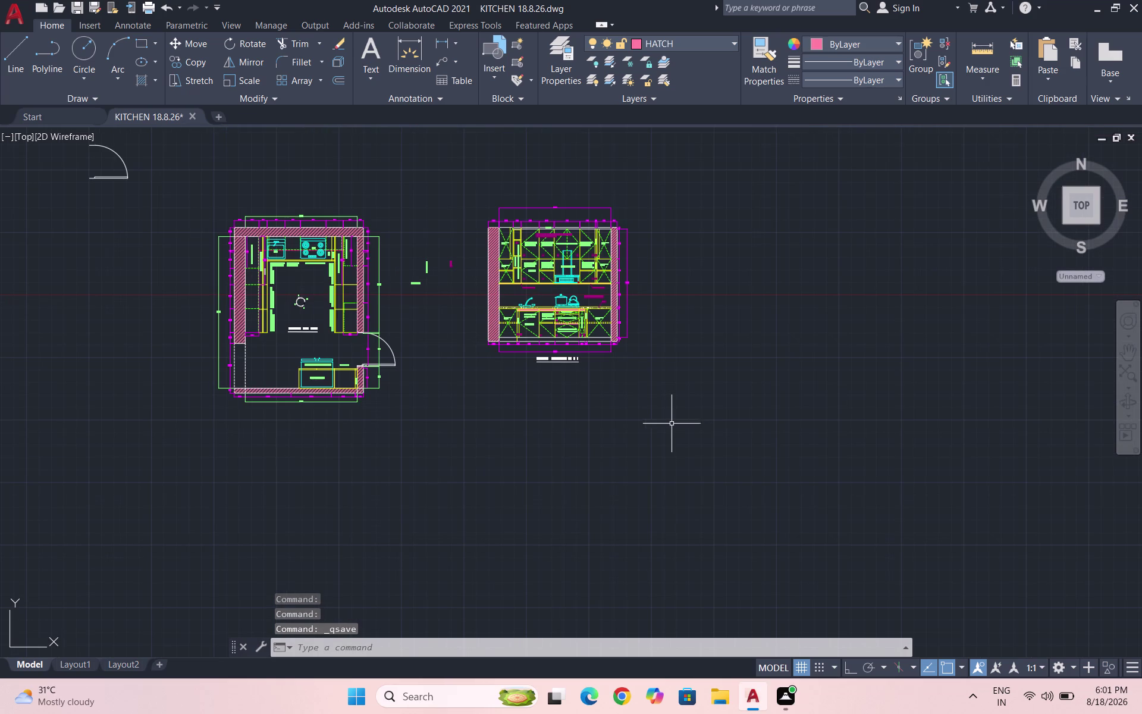
Zoom around to review the titled top plan and elevation, saving with Ctrl+S.
key(ctrl+s)
scroll(up, 3)
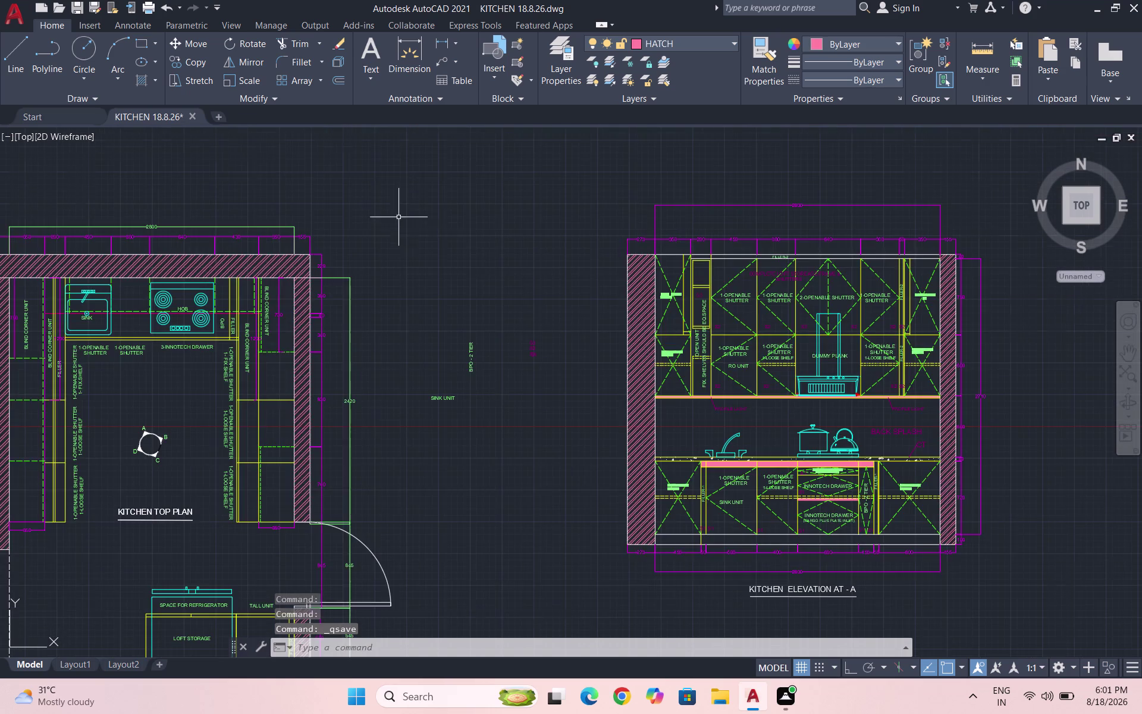
scroll(down, 3)
key(ctrl+s)
scroll(up, 3)
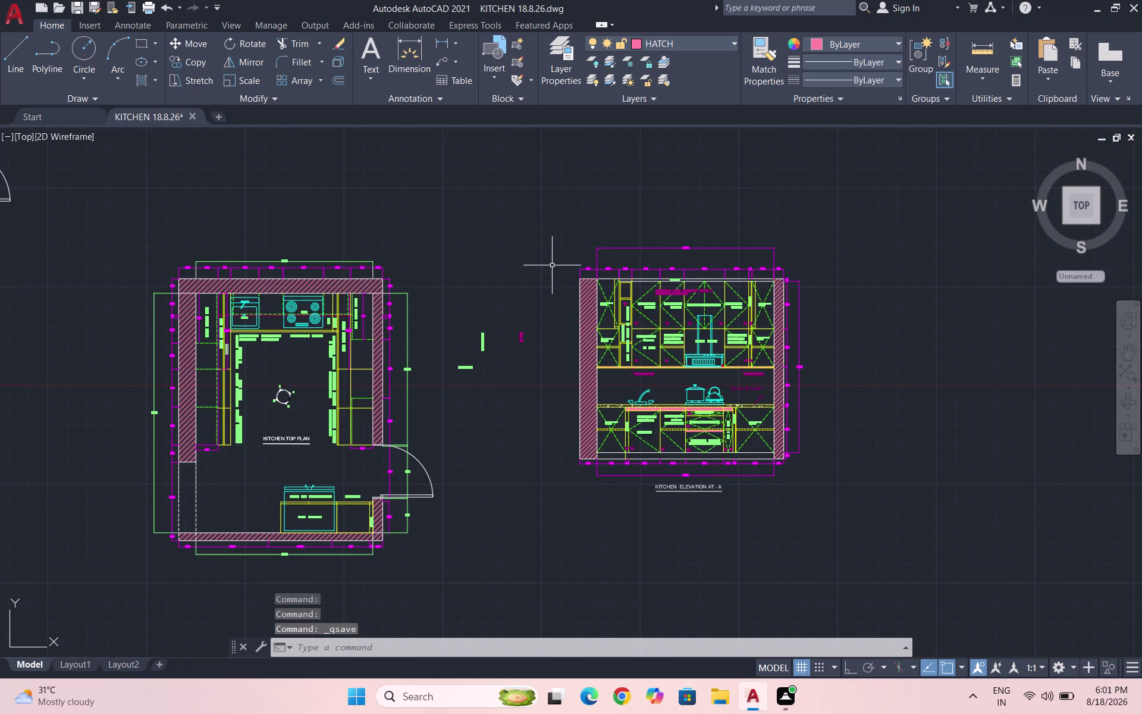
scroll(up, 3)
scroll(down, 3)
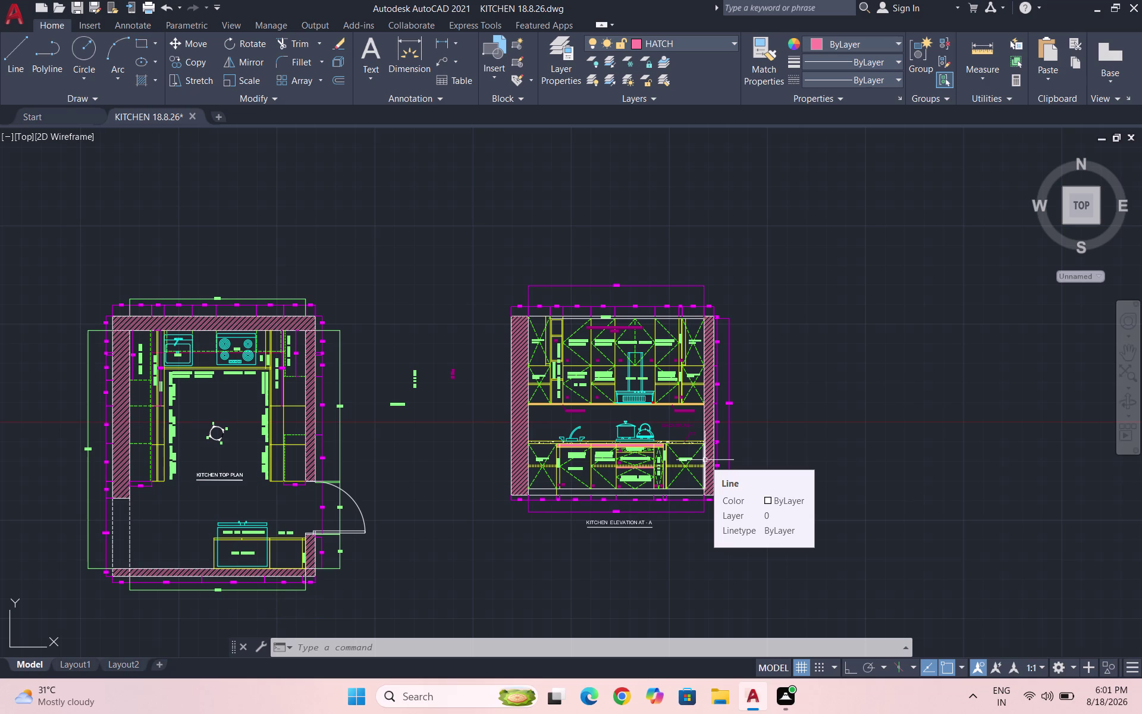
key(ctrl+s)
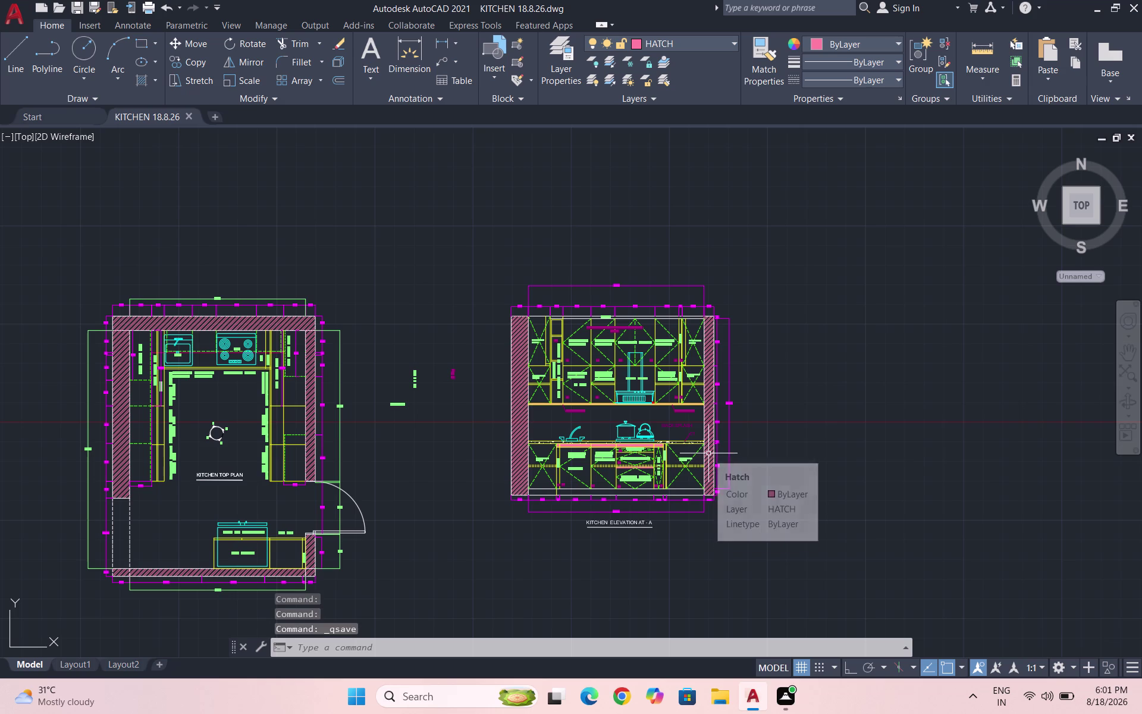
key(ctrl+s)
key(ctrl+s)
key(ctrl+s)
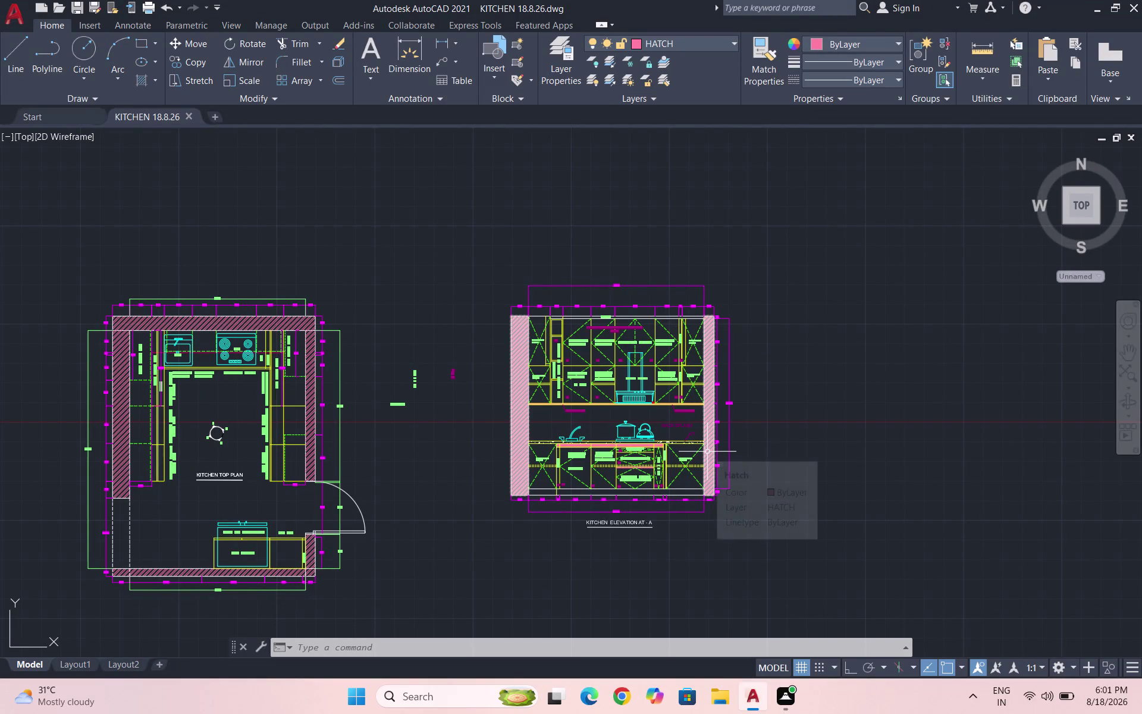
key(ctrl+s)
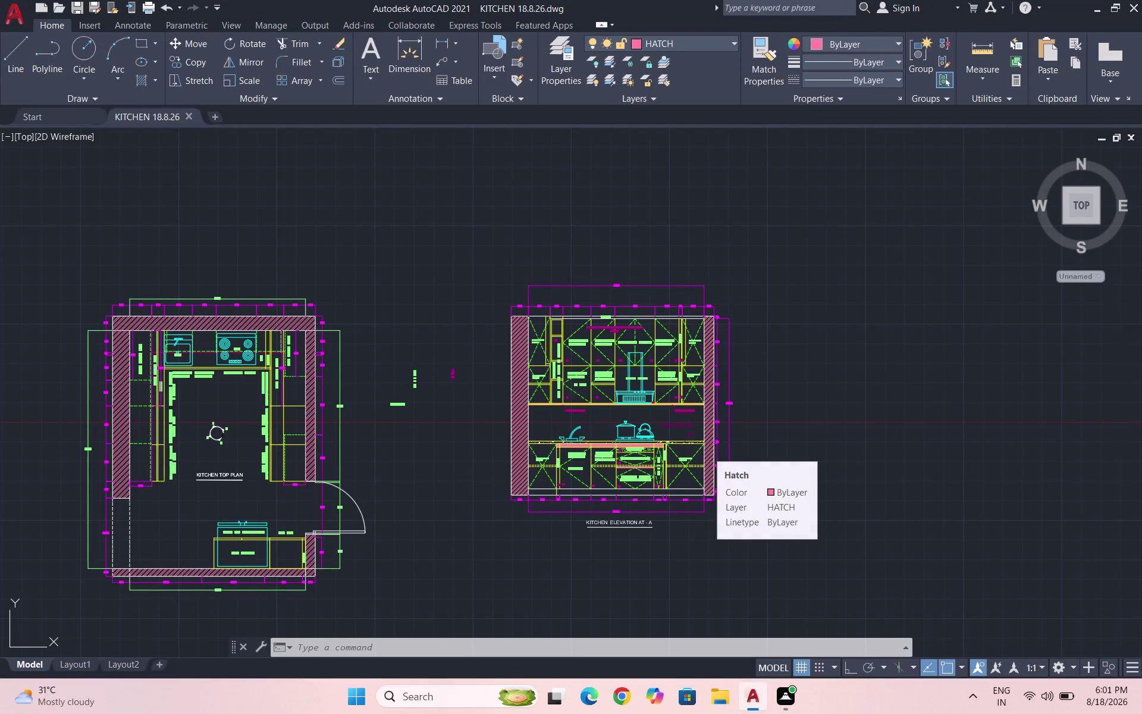
key(ctrl+s)
key(ctrl+s)
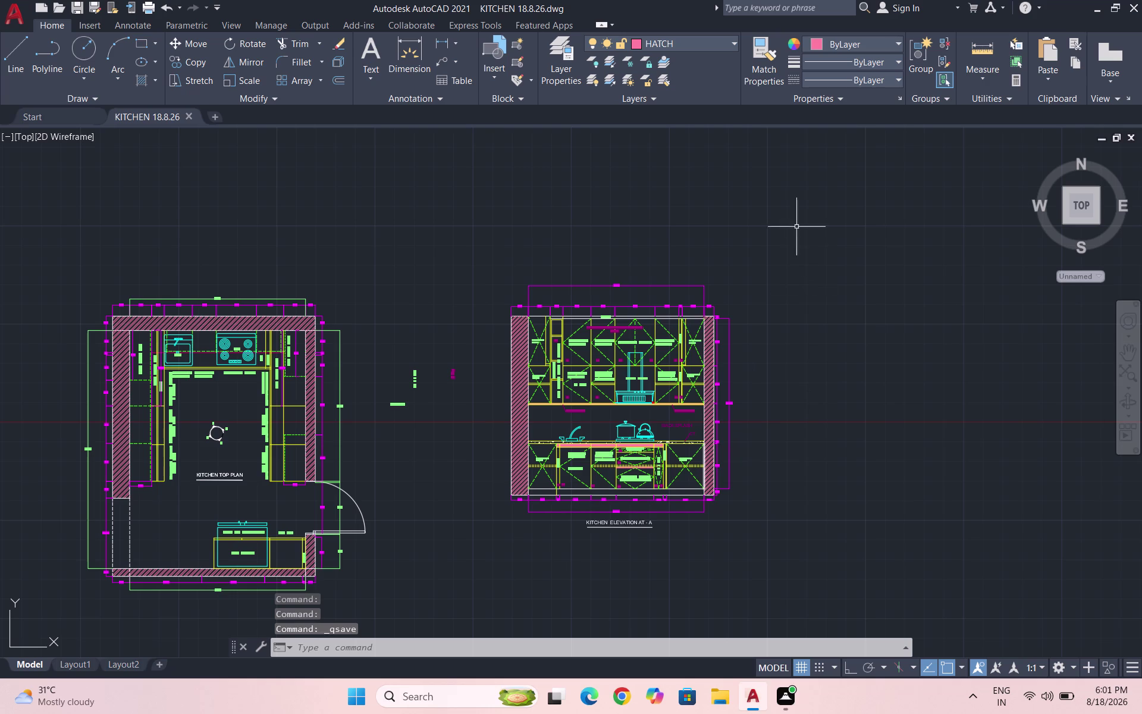